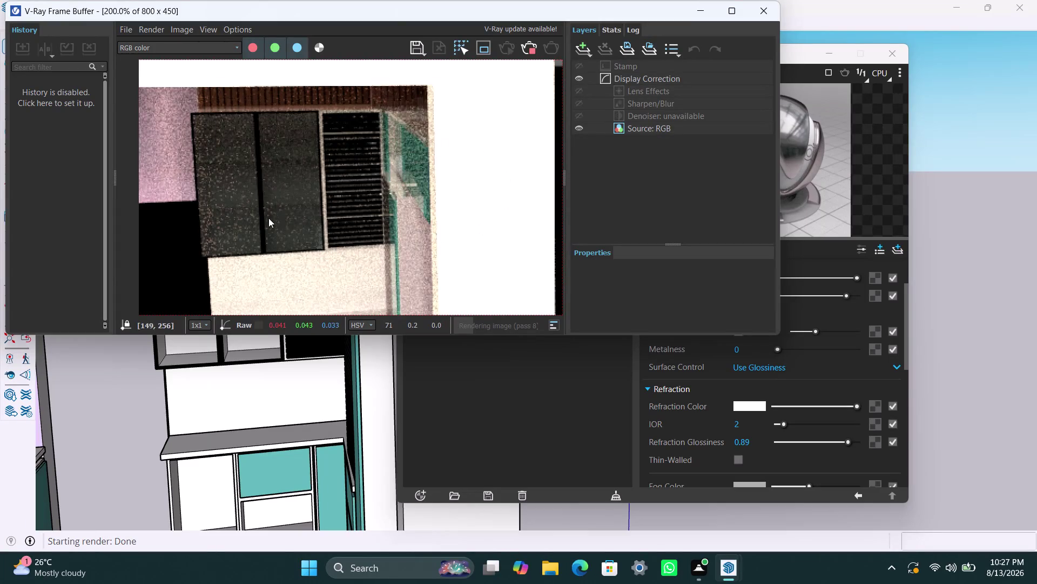
Stop the still-refining V-Ray render and close the Frame Buffer.
scroll(down, 3)
scroll(down, 3)
scroll(up, 3)
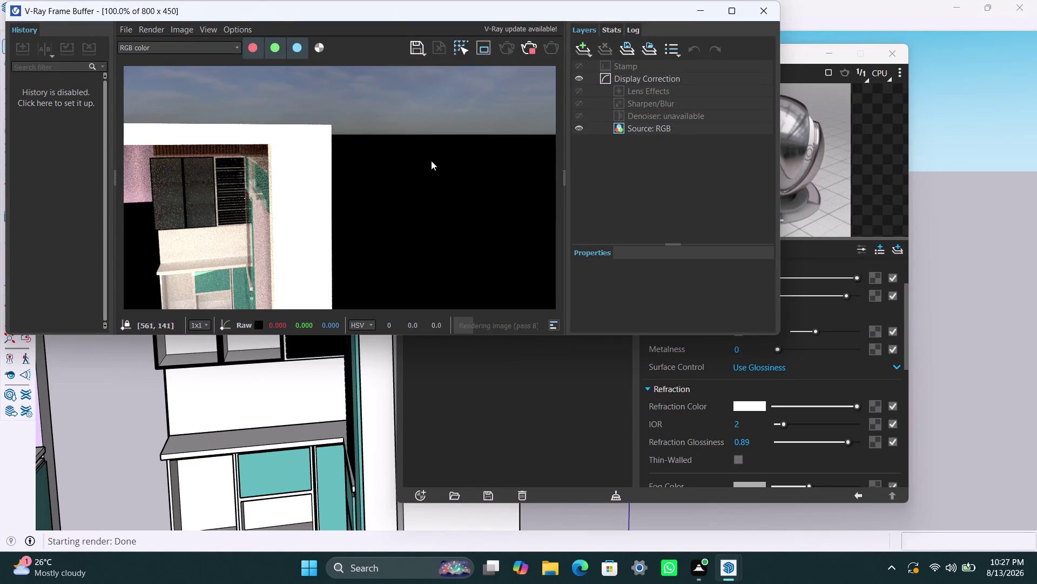
click(534, 49)
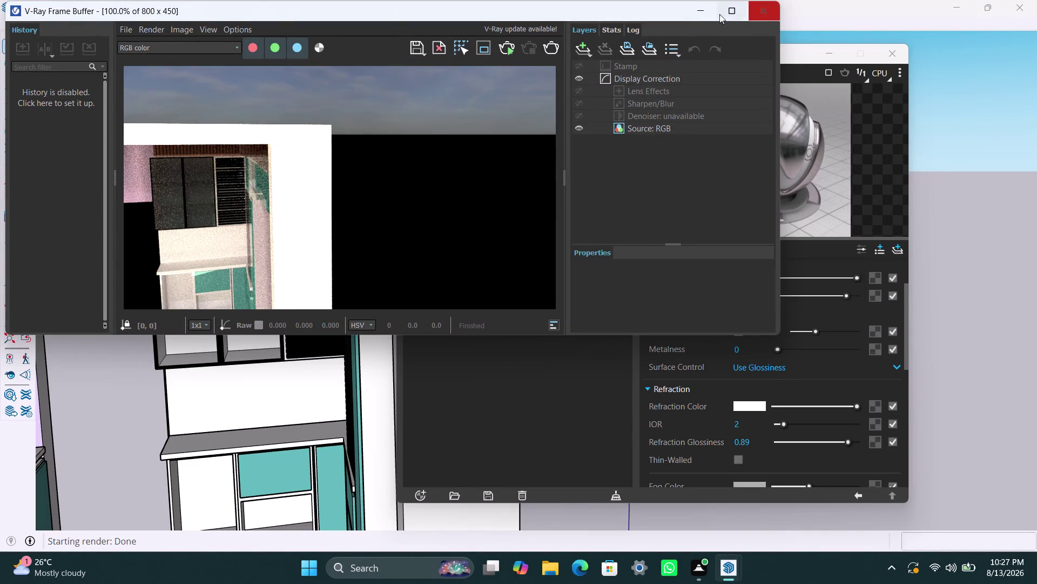
click(708, 8)
Orbit toward the window wall and select the wall panel beneath the window.
scroll(down, 3)
scroll(down, 3)
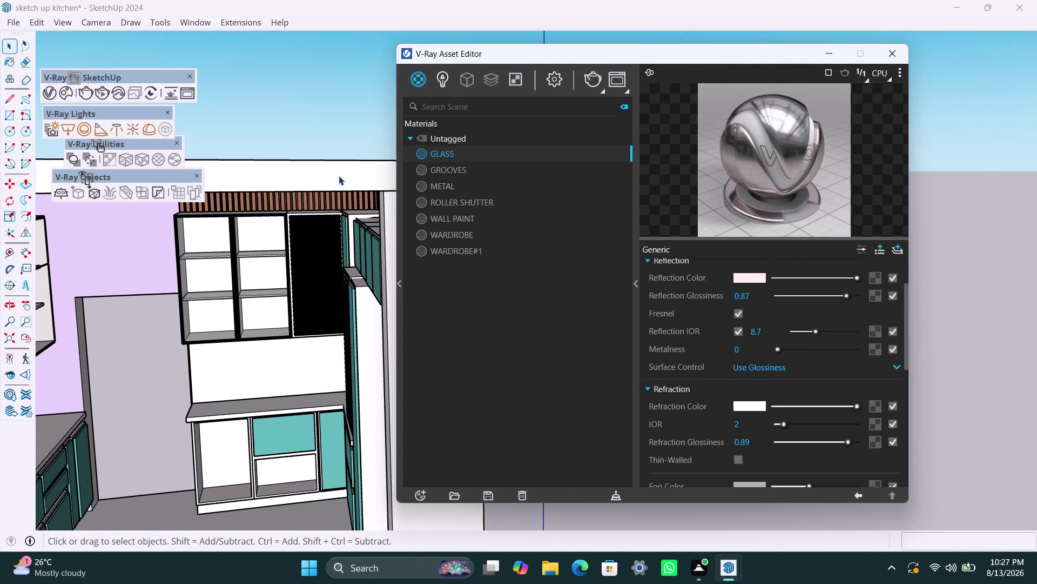
middle_drag(340, 177, 270, 141)
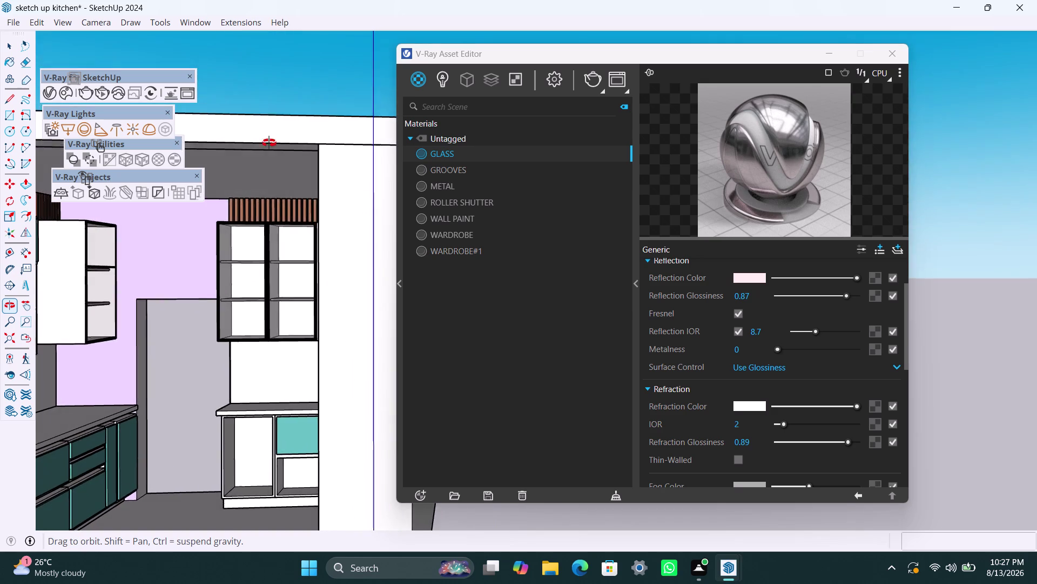
middle_drag(270, 140, 267, 146)
scroll(up, 3)
middle_drag(271, 375, 347, 376)
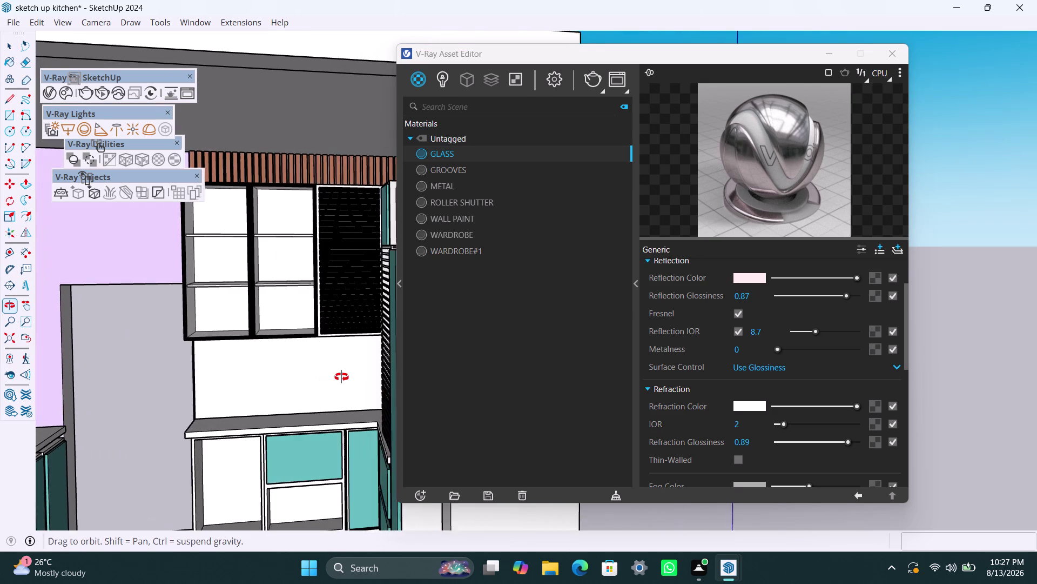
middle_drag(347, 376, 350, 377)
scroll(up, 3)
click(216, 364)
click(216, 364)
triple_click(216, 364)
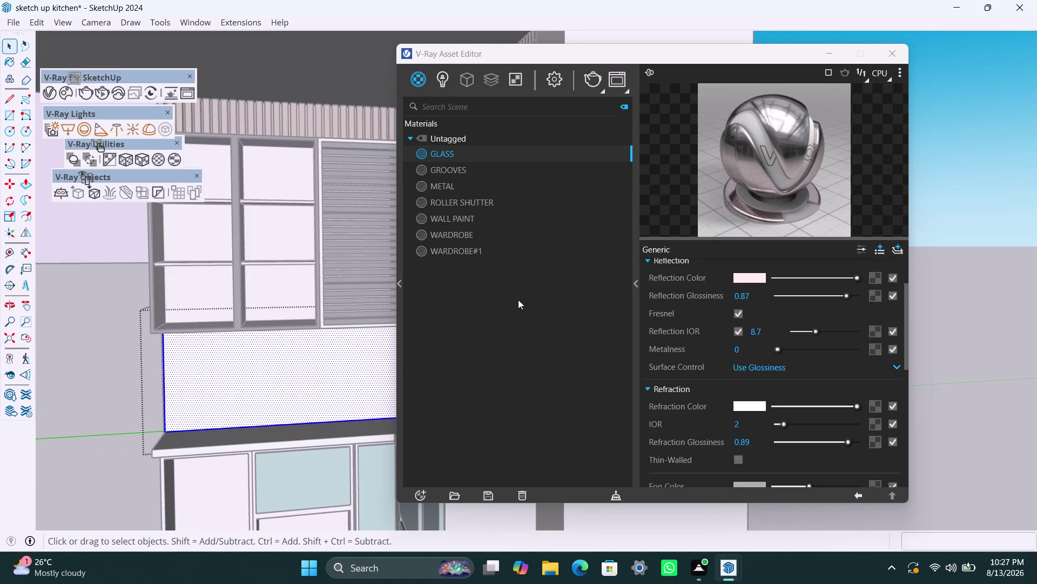
right_click(446, 249)
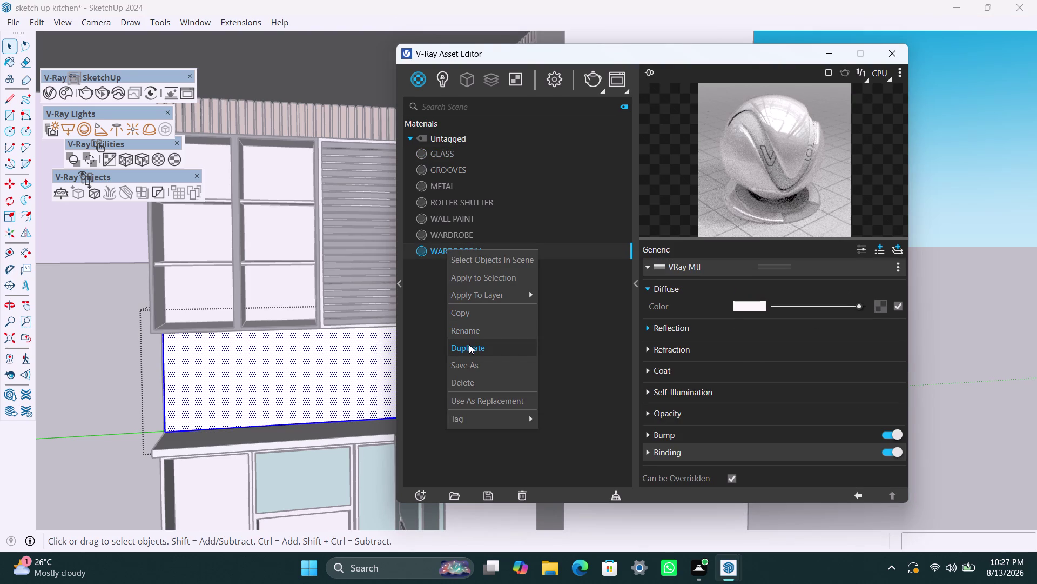
Duplicate WARDROBE#1 and rename the copy BLACK PAINT.
click(470, 344)
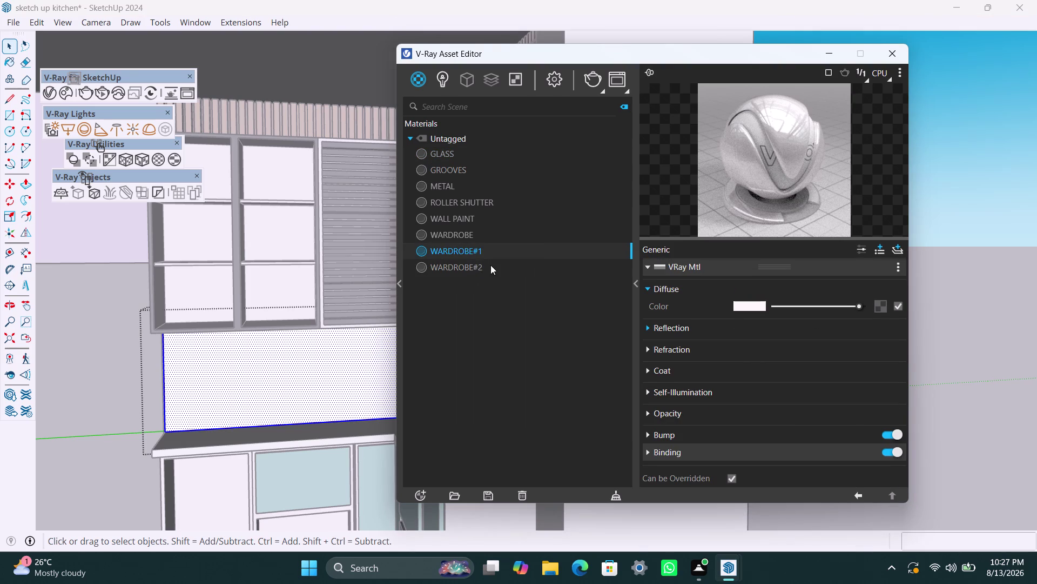
double_click(490, 264)
drag(490, 265, 459, 262)
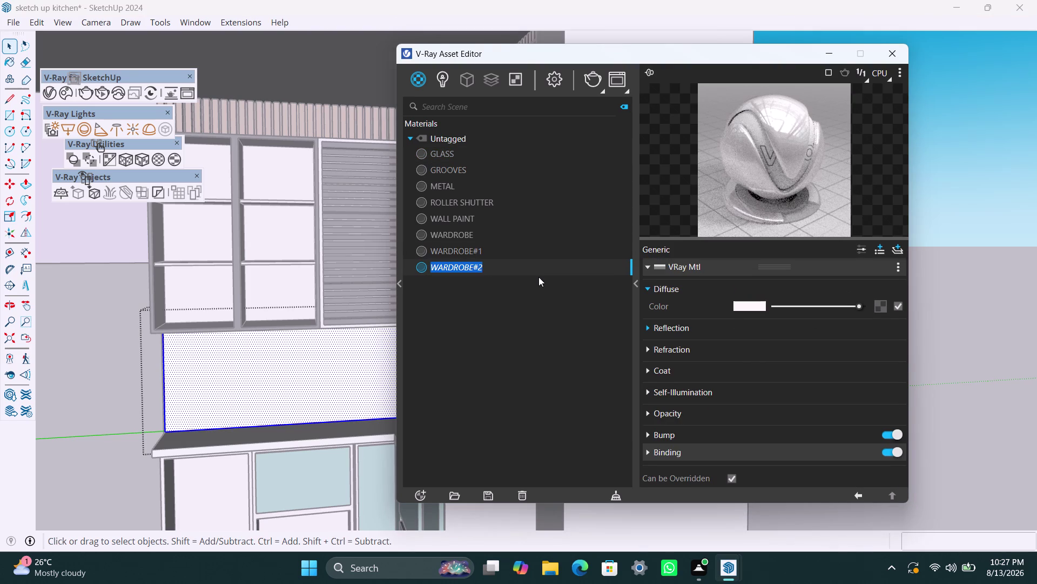
text(BL)
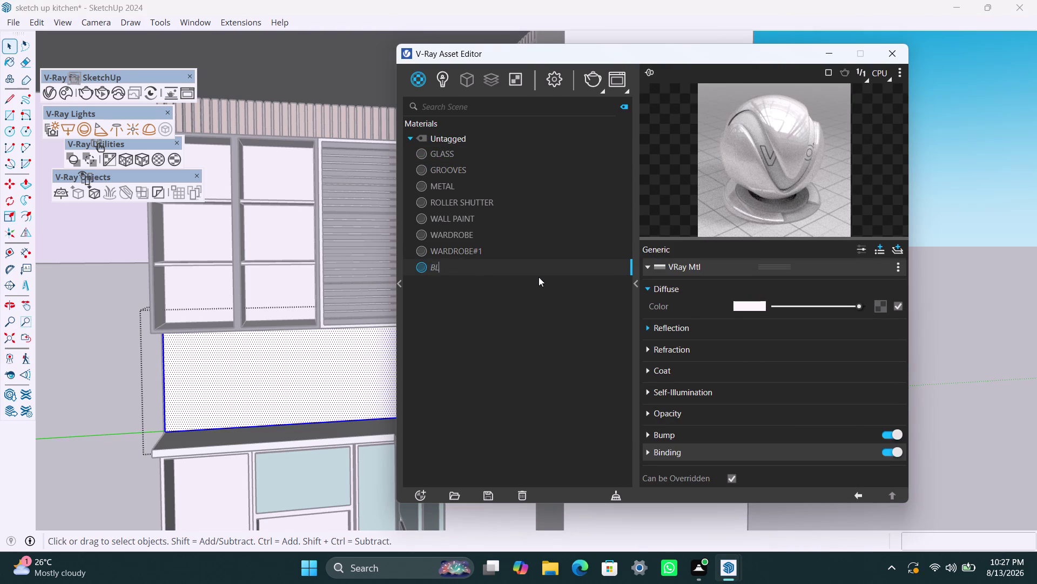
text(ACK)
key(space)
text(PAINT)
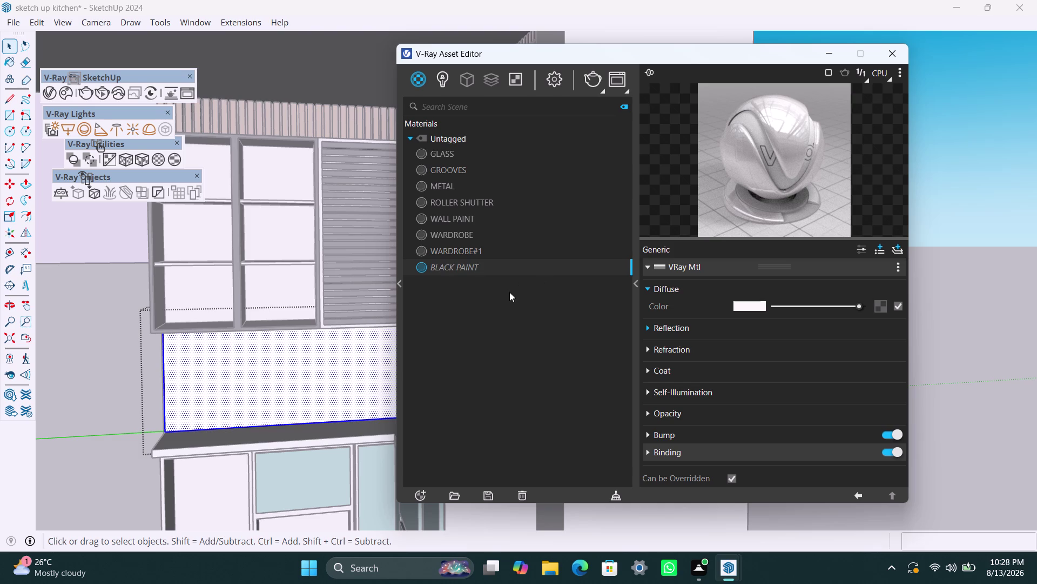
click(509, 291)
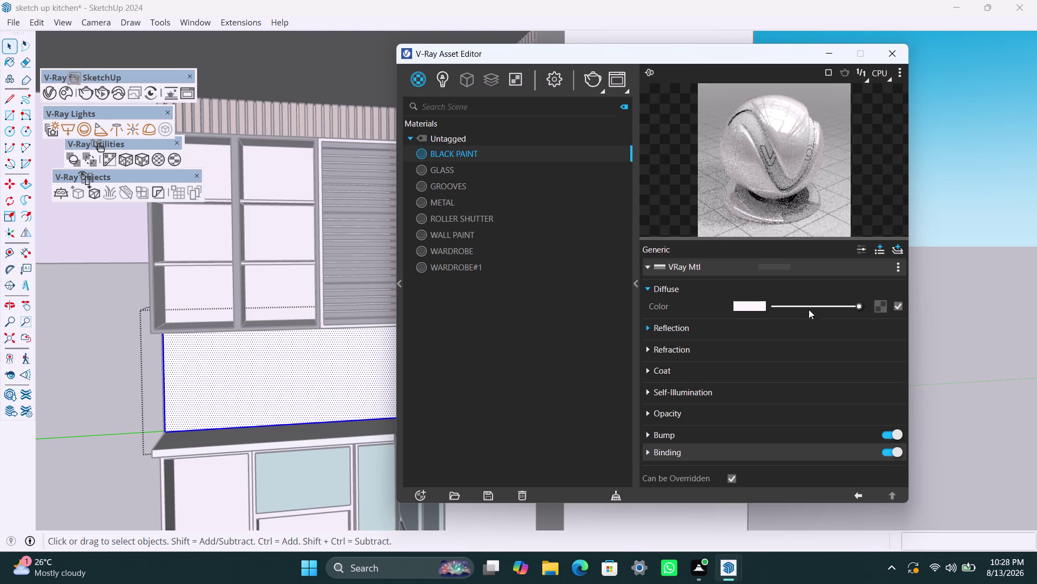
Set BLACK PAINT's base colour to pure black.
click(756, 304)
click(480, 376)
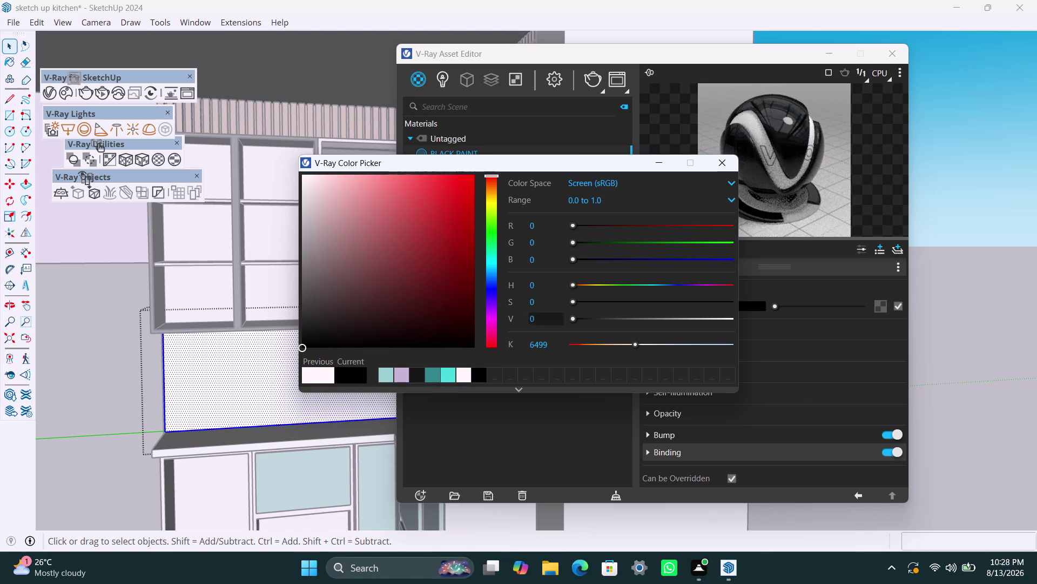
click(667, 161)
click(669, 324)
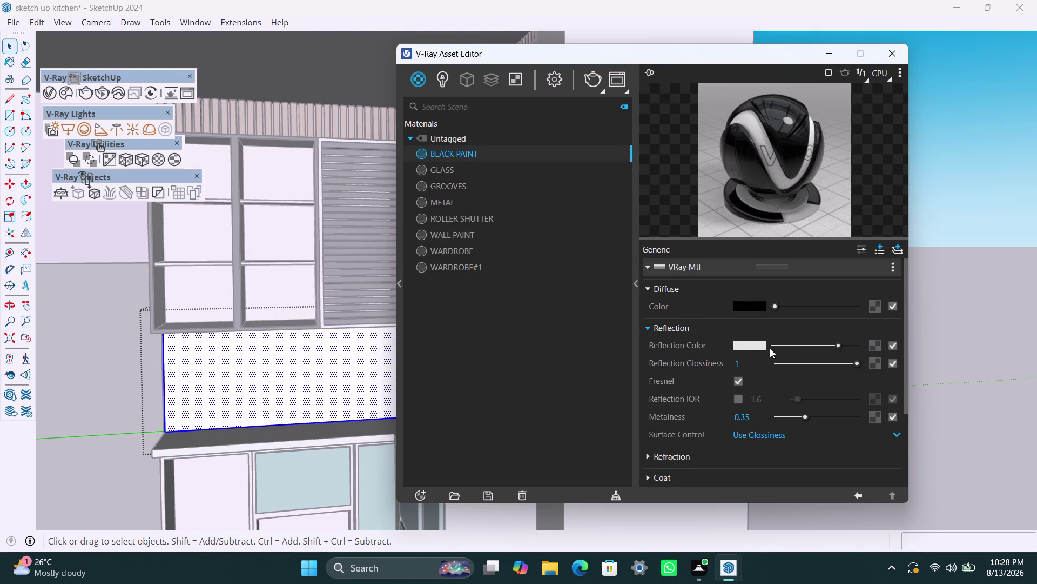
Make the reflection colour fully white and bring metalness to 0.
drag(839, 346, 877, 346)
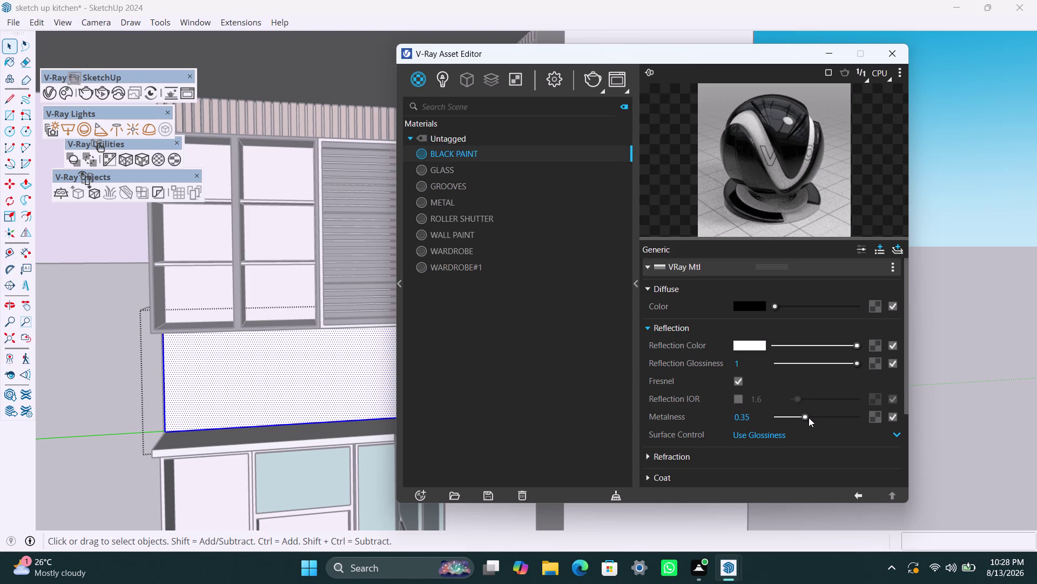
drag(806, 417, 802, 414)
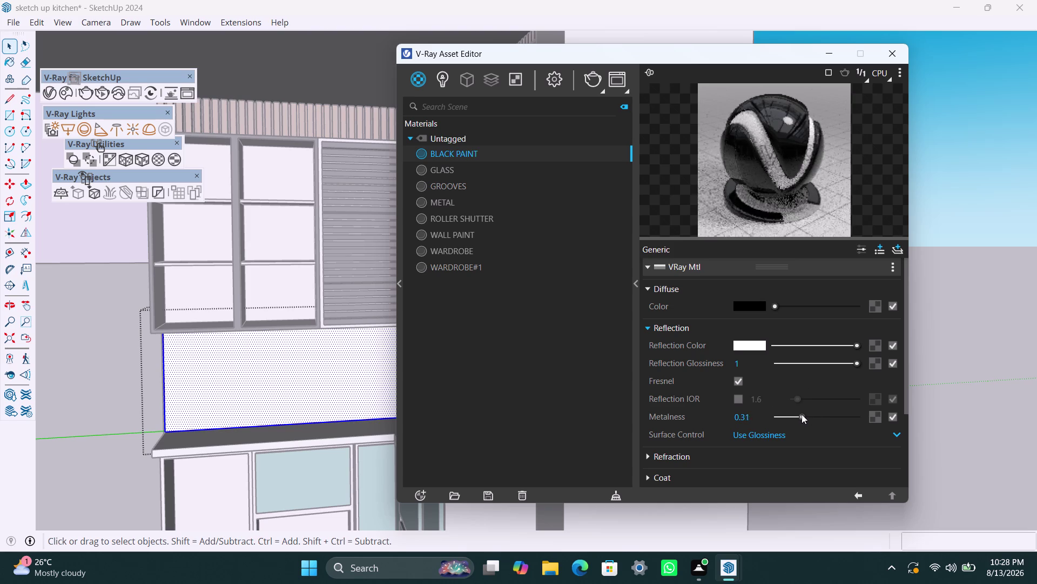
drag(802, 414, 800, 415)
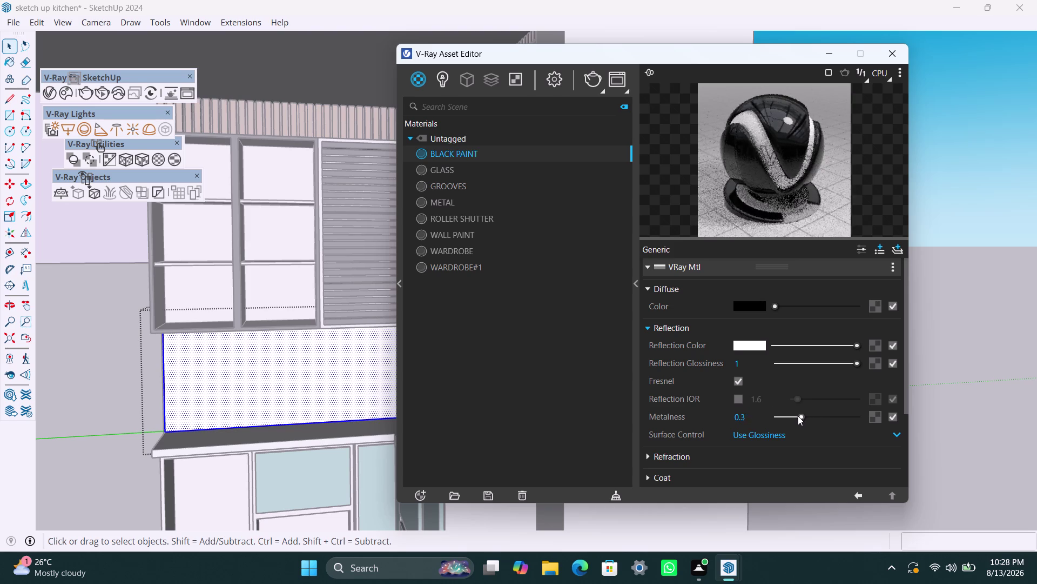
drag(801, 415, 777, 422)
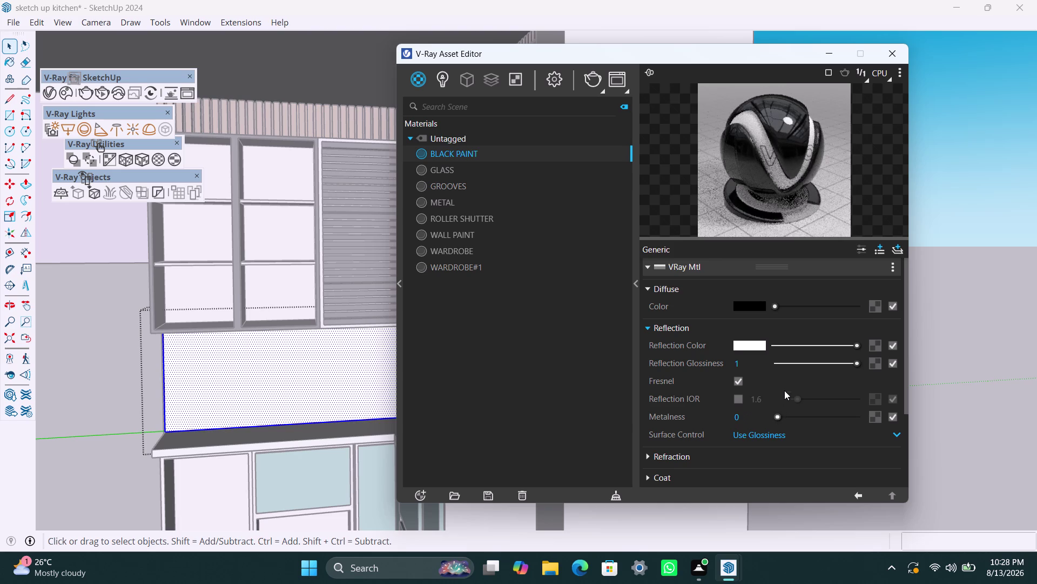
scroll(down, 3)
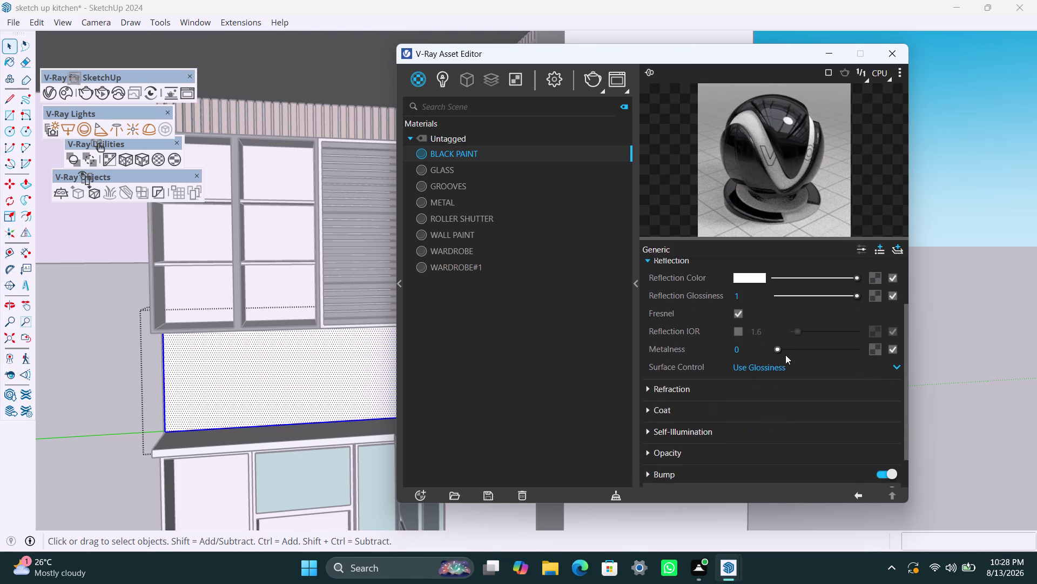
drag(777, 351, 789, 351)
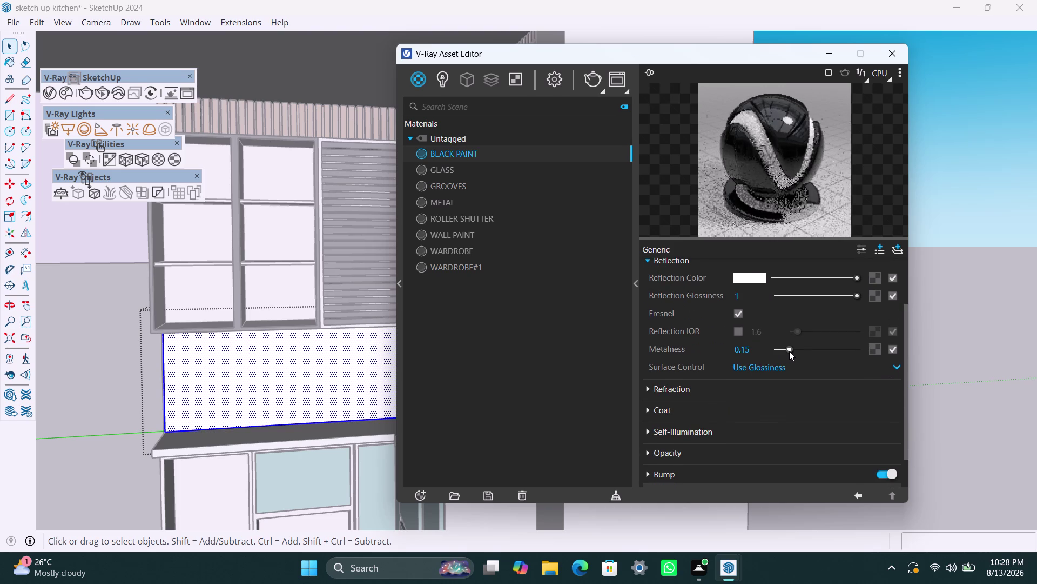
drag(790, 350, 782, 351)
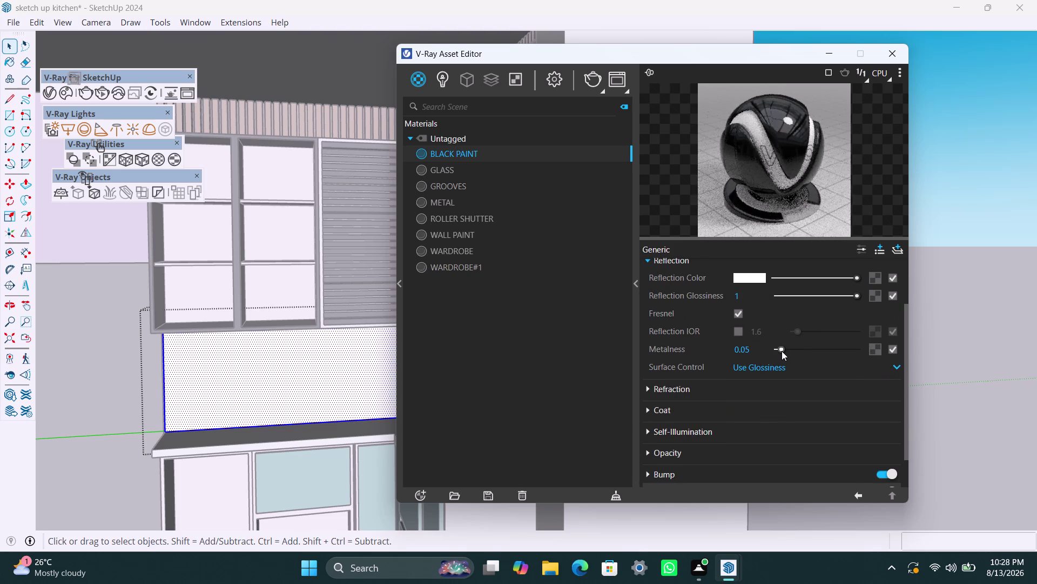
drag(781, 351, 769, 354)
Set the refraction colour to medium grey.
click(655, 387)
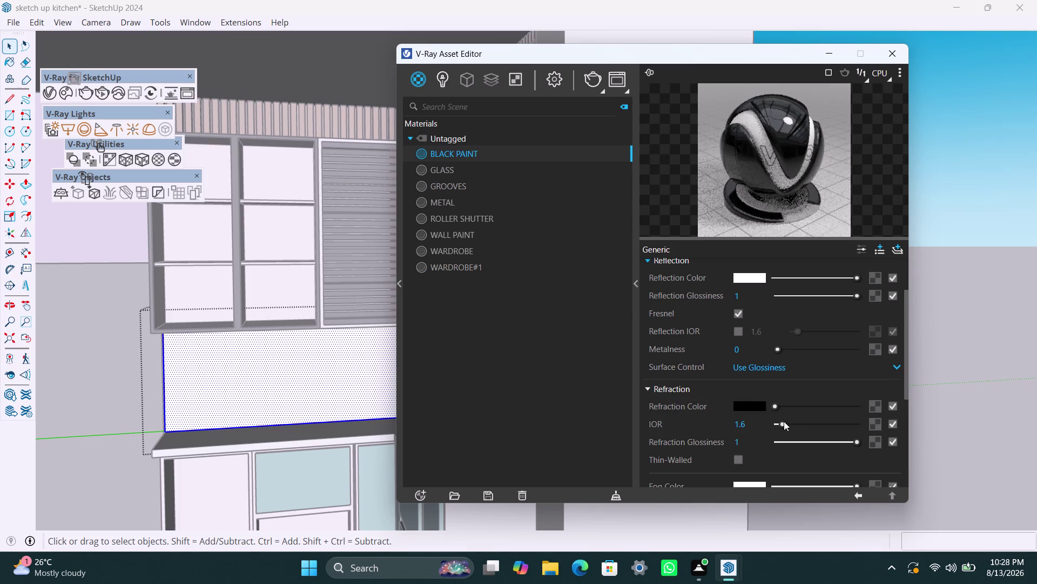
scroll(down, 3)
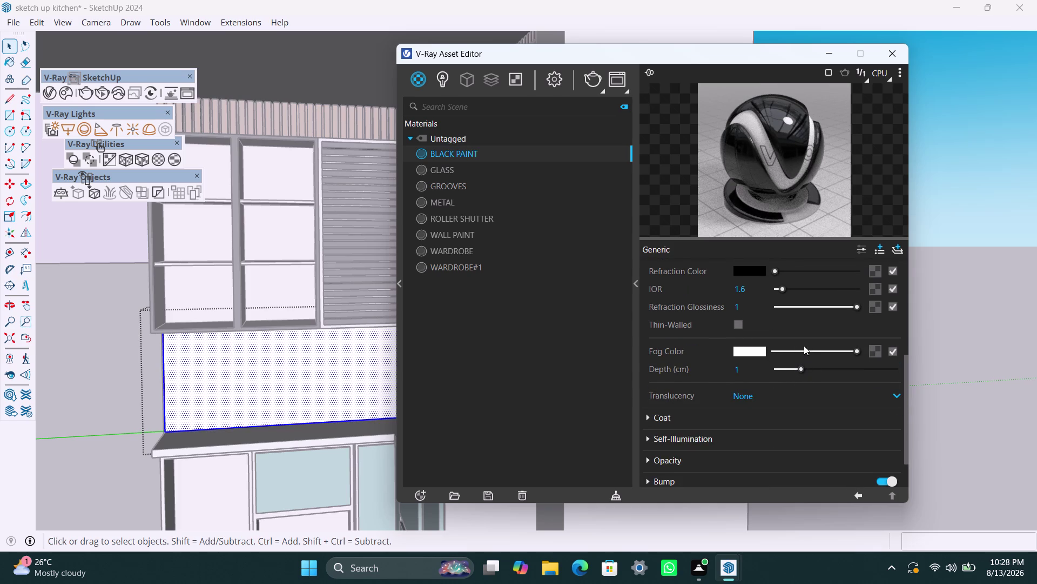
scroll(up, 3)
drag(779, 340, 783, 340)
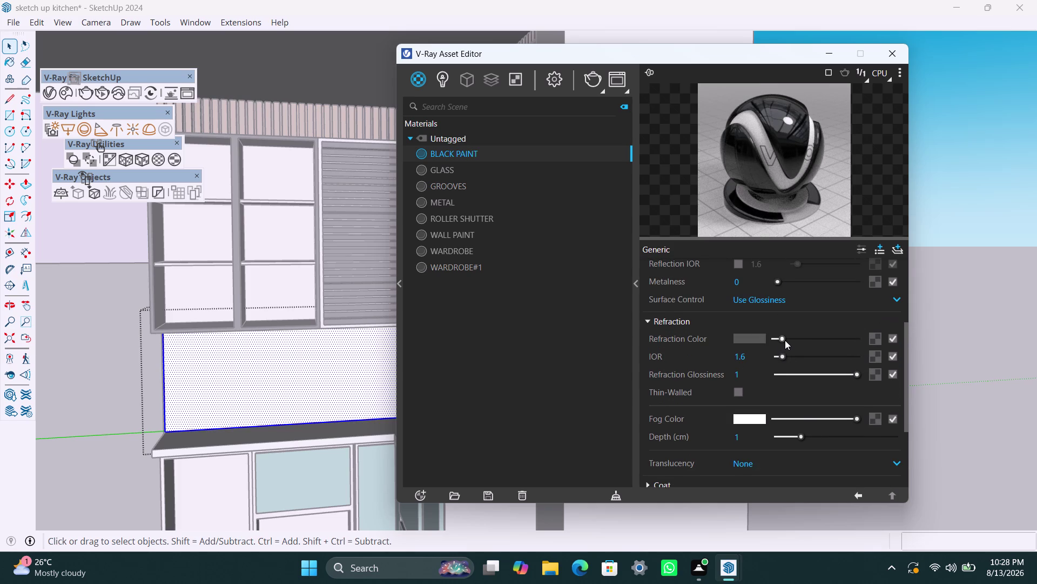
drag(784, 340, 787, 339)
drag(789, 335, 793, 335)
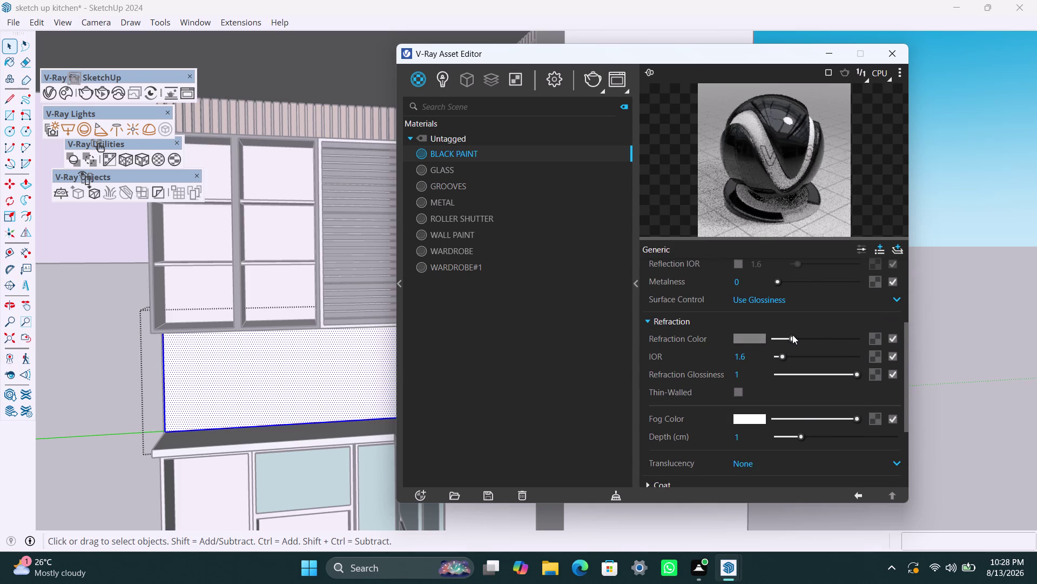
drag(793, 334, 804, 337)
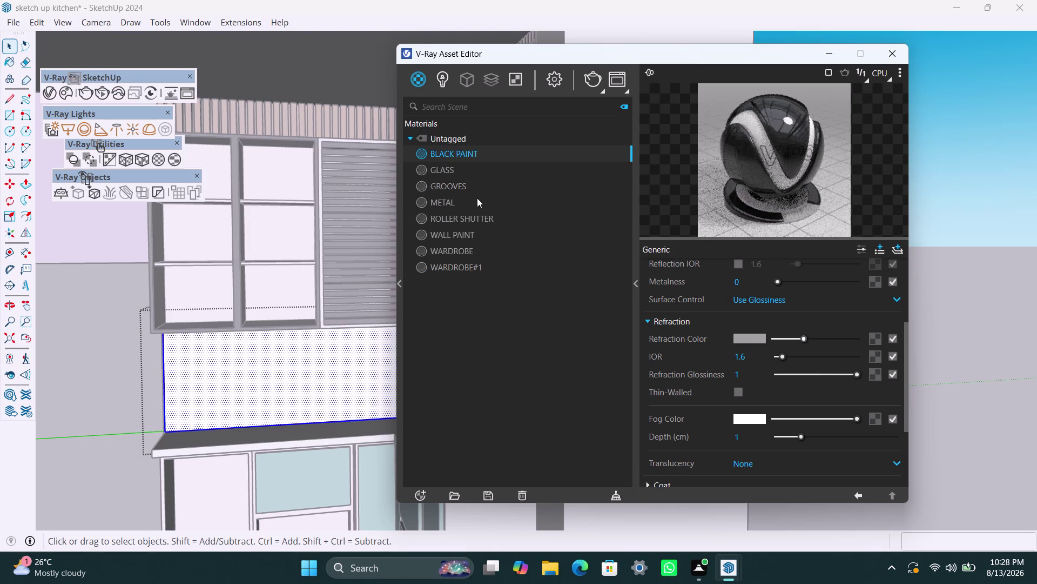
right_click(482, 152)
click(520, 181)
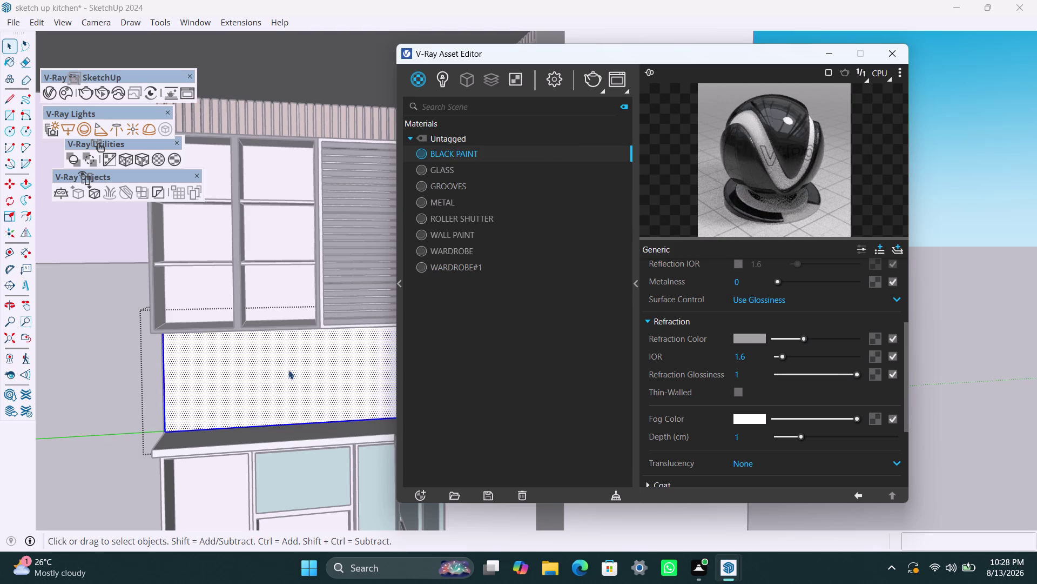
scroll(down, 3)
scroll(down, 3)
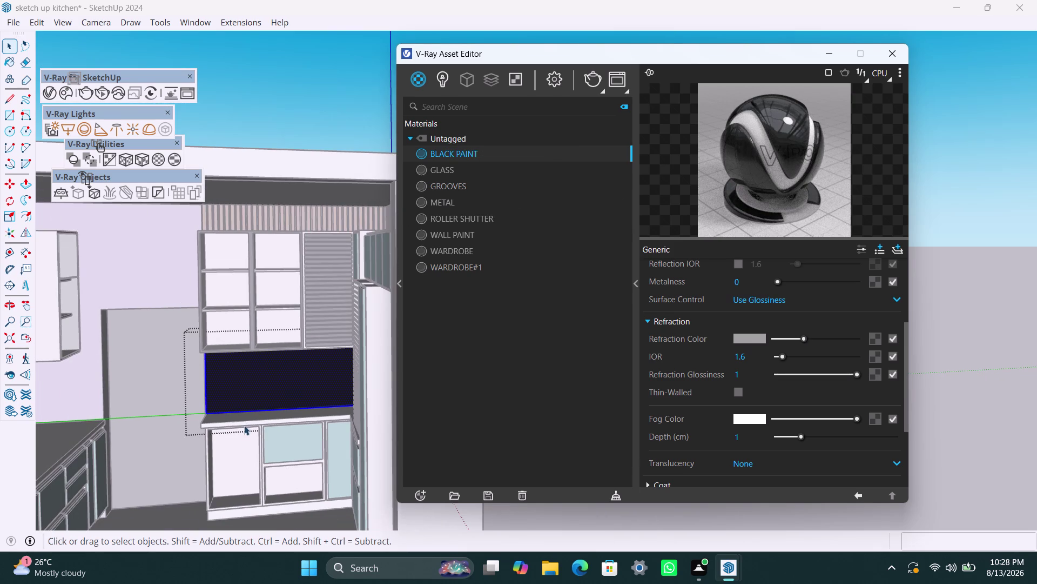
middle_drag(251, 452, 483, 471)
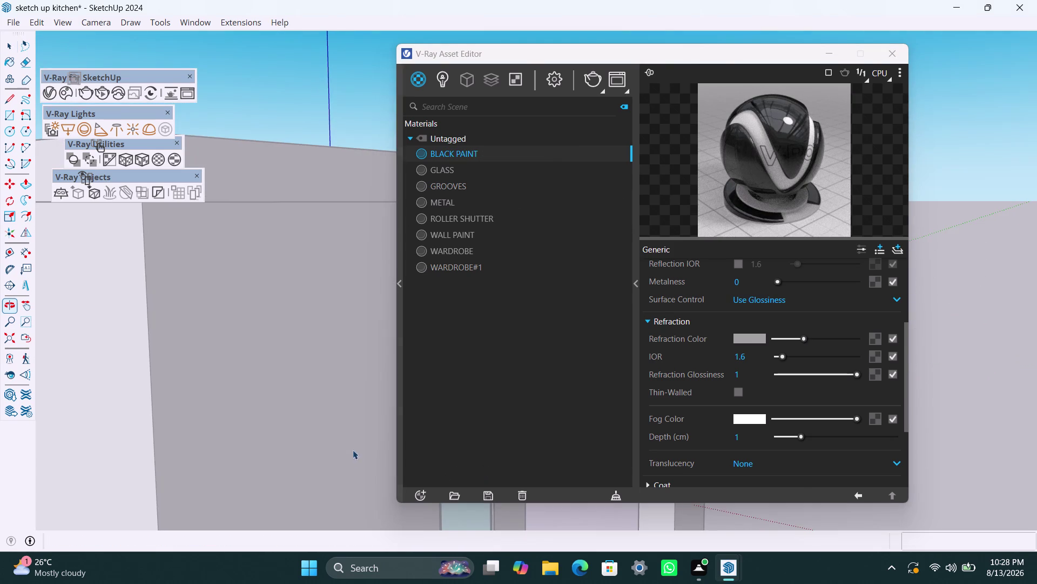
middle_drag(372, 447, 244, 478)
scroll(down, 3)
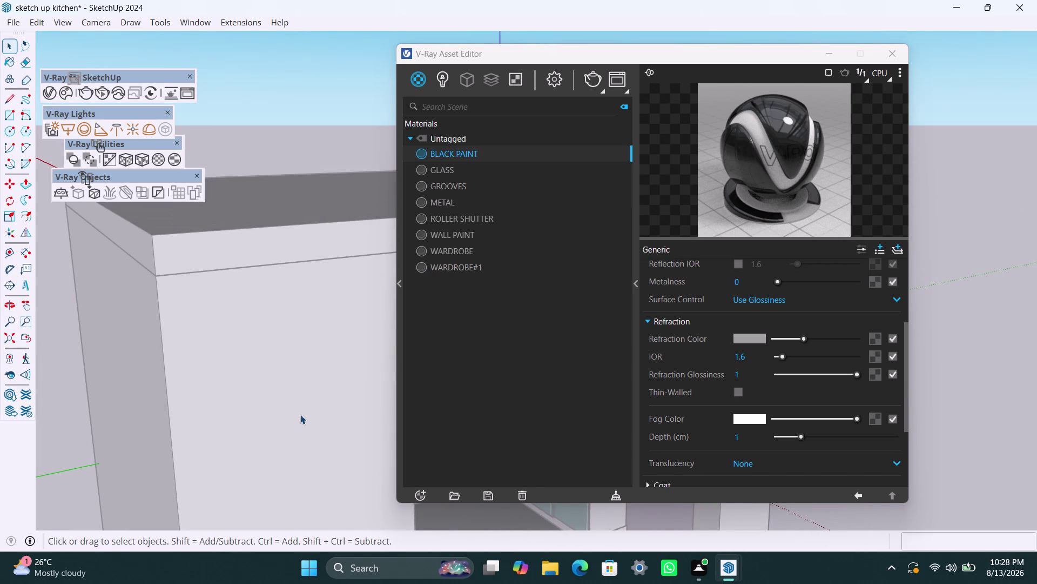
middle_drag(301, 409, 101, 478)
scroll(up, 3)
middle_drag(266, 427, 133, 458)
scroll(up, 3)
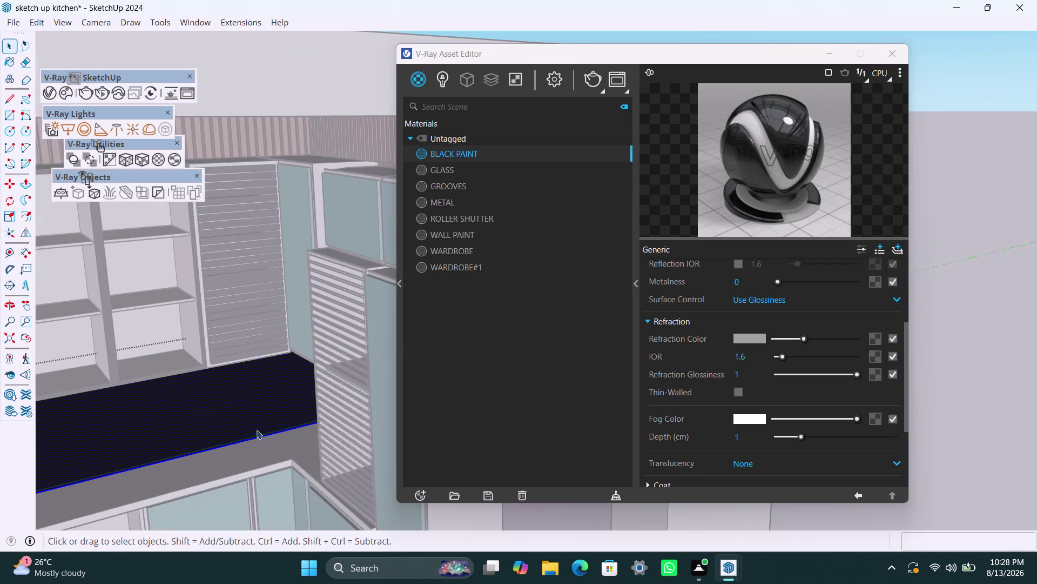
middle_drag(264, 430, 396, 428)
middle_drag(337, 421, 298, 427)
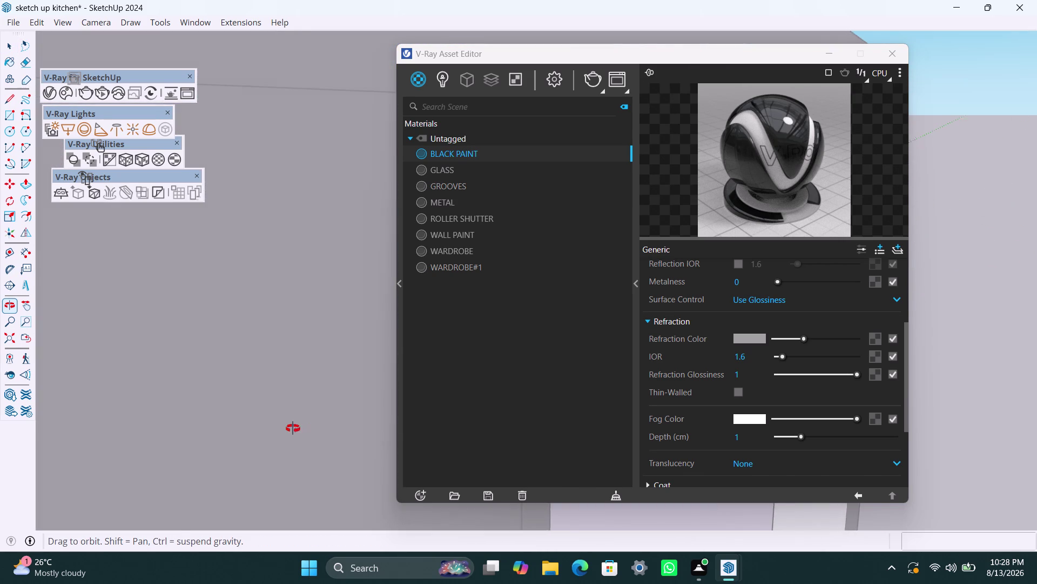
middle_drag(298, 427, 146, 464)
scroll(down, 3)
scroll(down, 3)
middle_drag(291, 409, 288, 409)
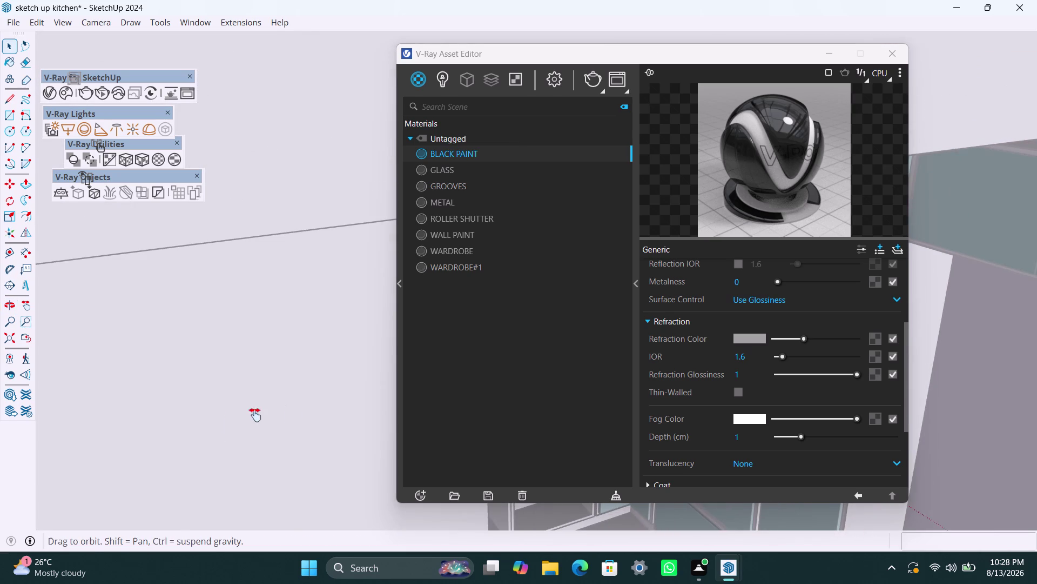
middle_drag(288, 409, 0, 512)
scroll(up, 3)
middle_drag(324, 443, 91, 391)
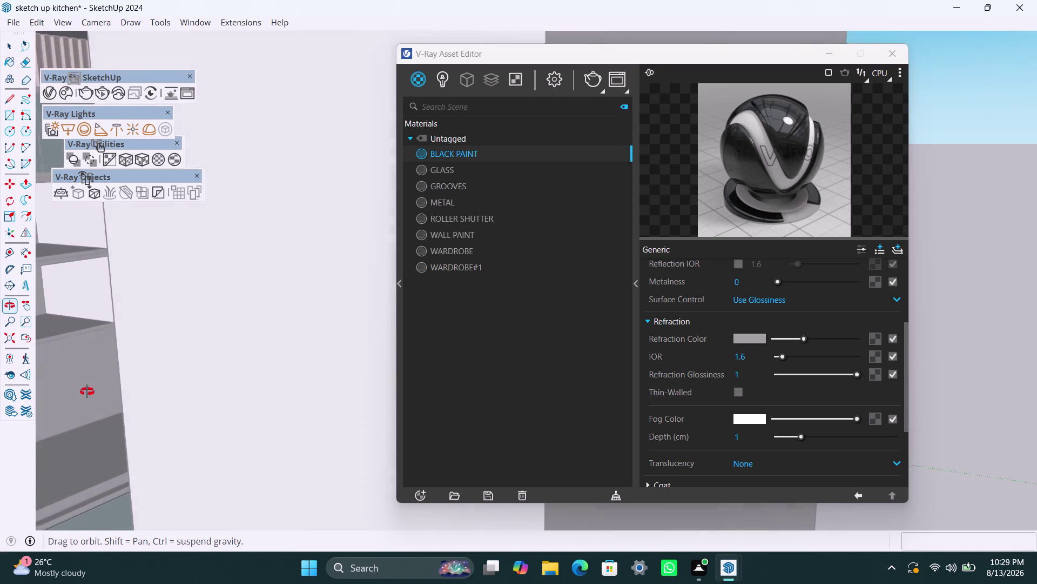
middle_drag(90, 391, 111, 391)
scroll(up, 3)
click(110, 347)
double_click(110, 348)
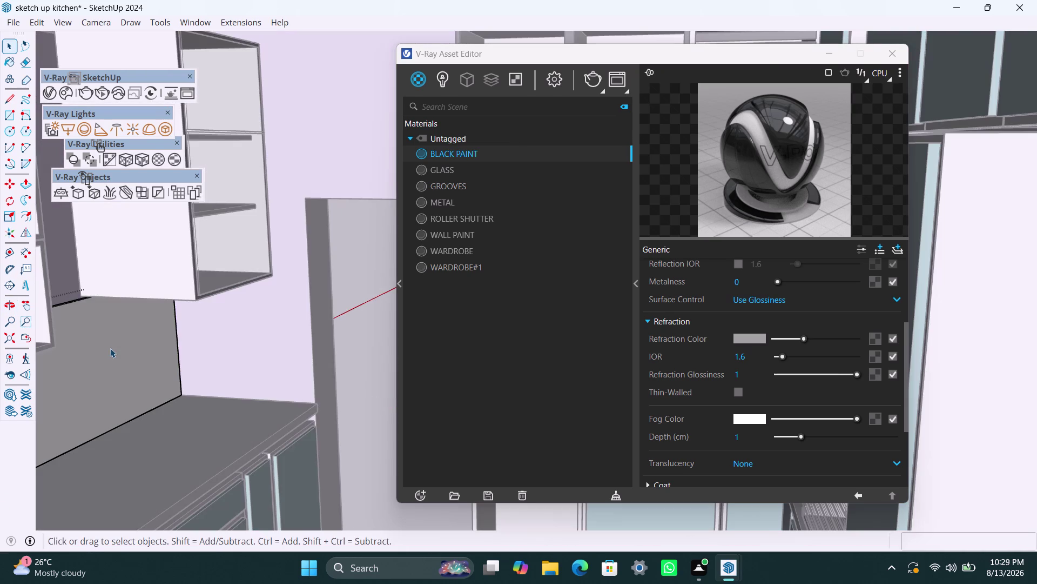
double_click(110, 348)
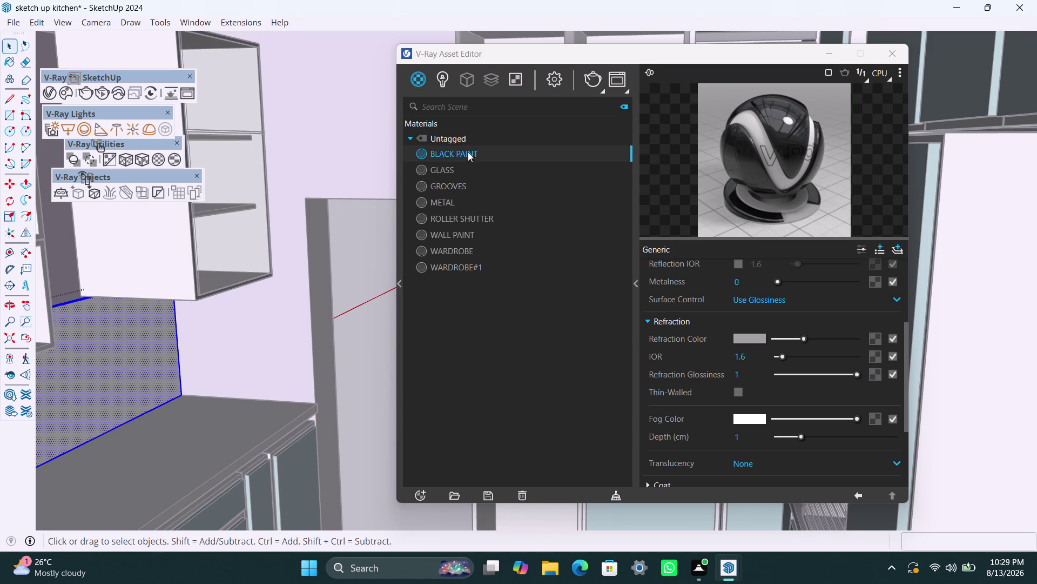
right_click(468, 152)
click(496, 185)
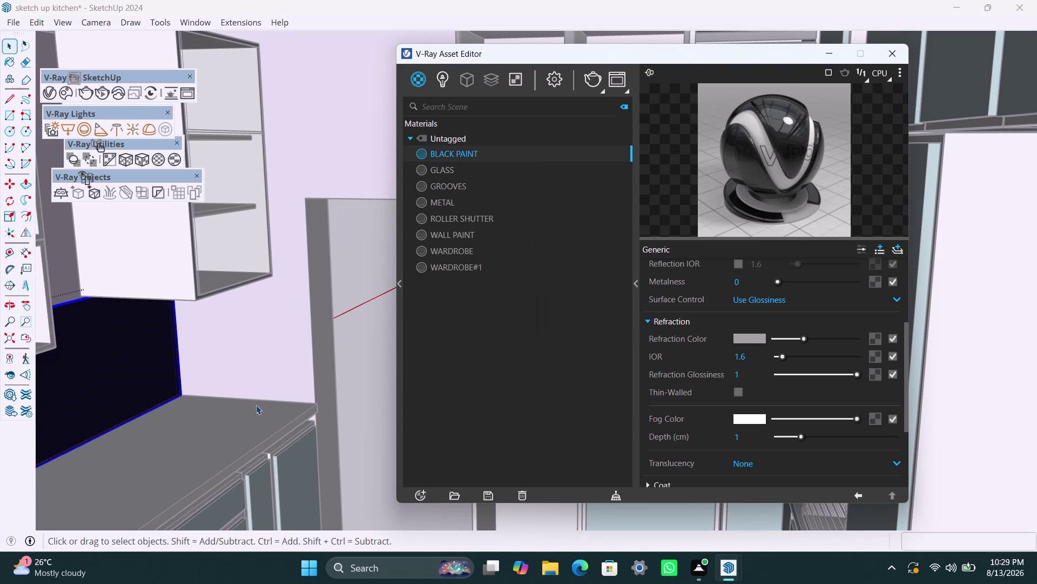
scroll(down, 3)
scroll(down, 3)
middle_drag(243, 407, 113, 408)
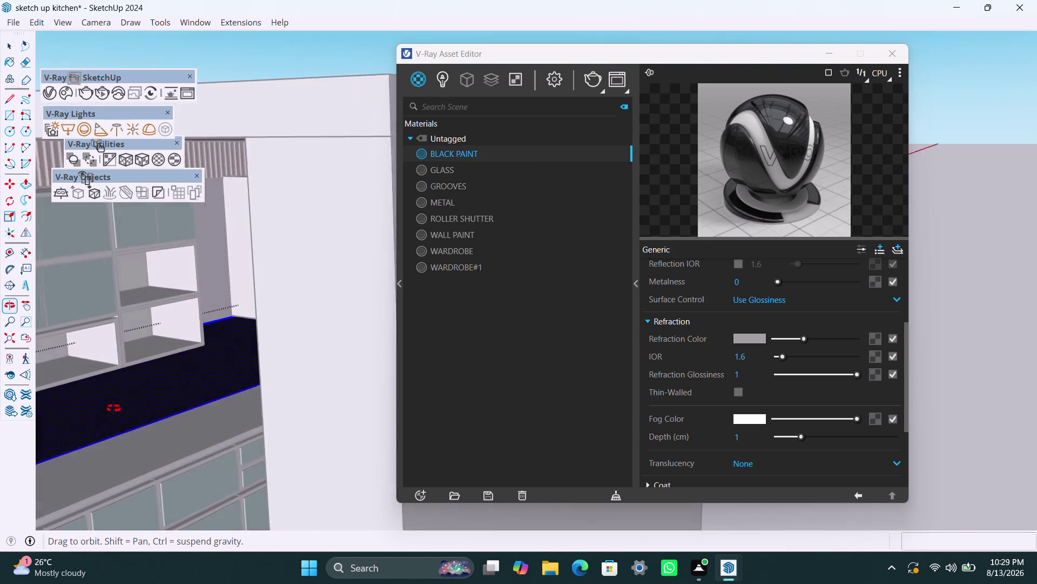
middle_drag(113, 408, 229, 417)
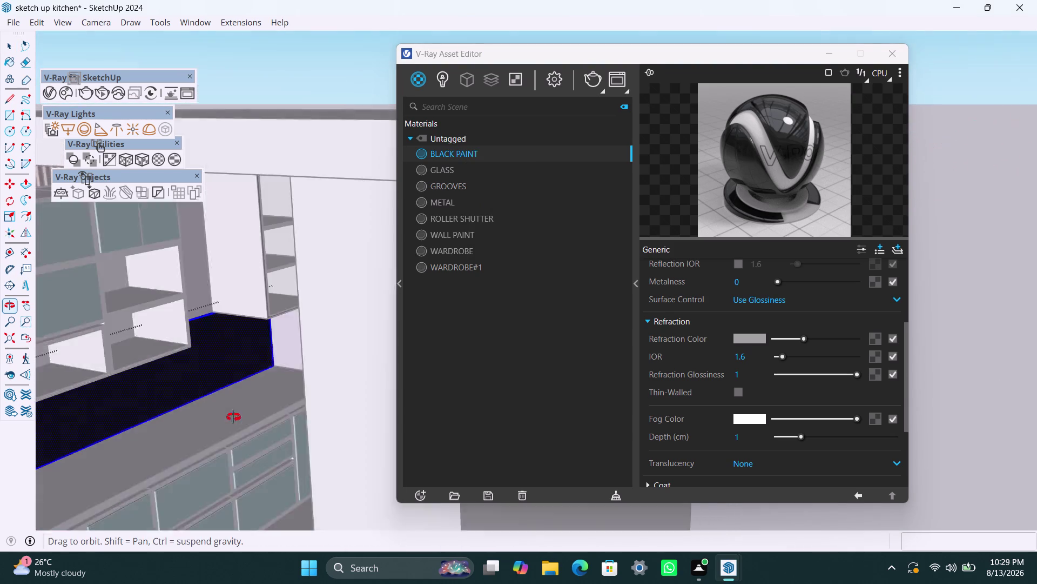
middle_drag(229, 417, 262, 417)
scroll(down, 3)
middle_drag(227, 404, 345, 420)
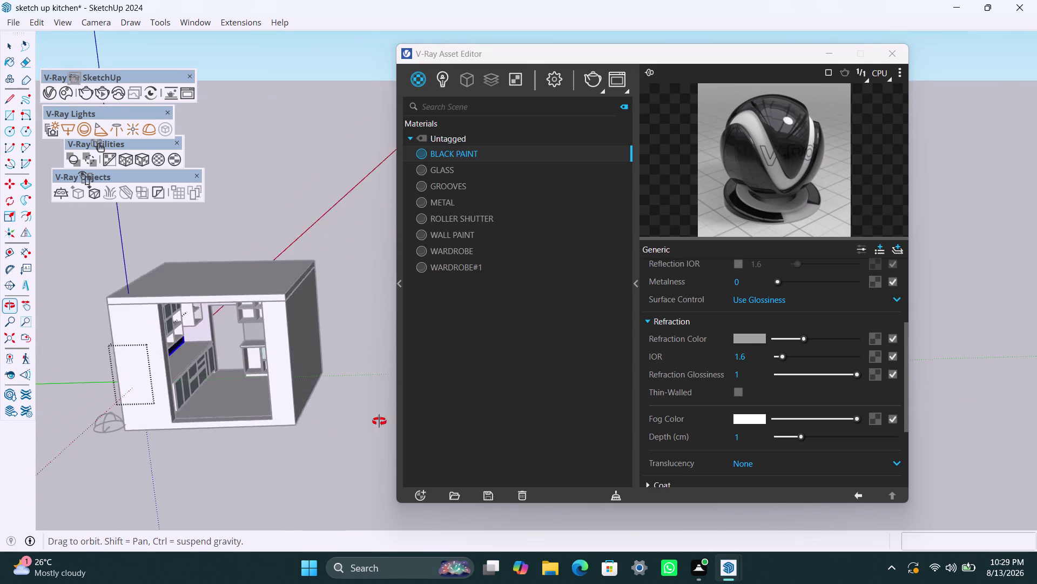
middle_drag(346, 421, 503, 394)
scroll(up, 3)
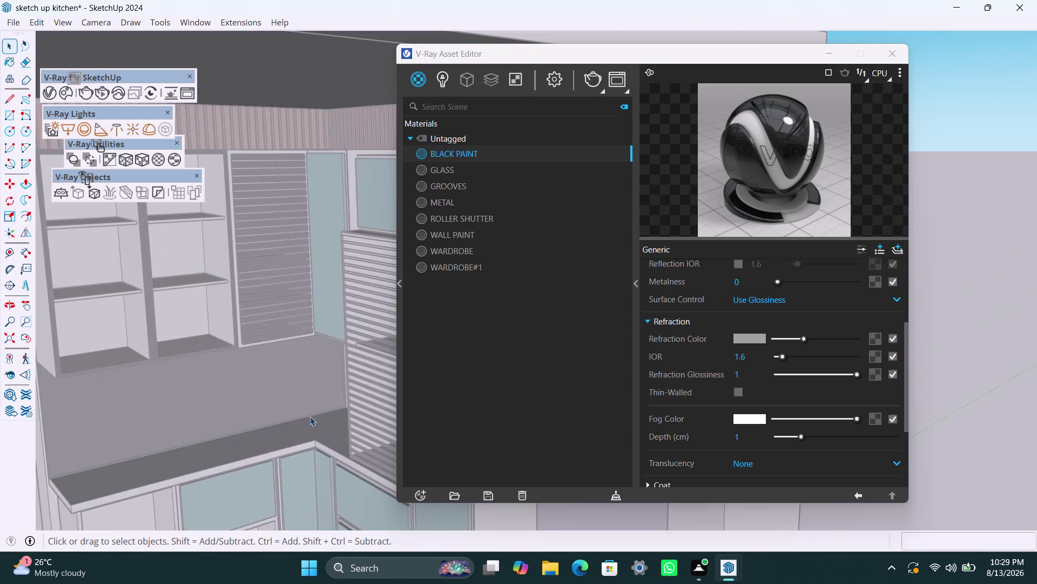
middle_drag(310, 417, 345, 436)
scroll(up, 3)
triple_click(334, 369)
click(334, 369)
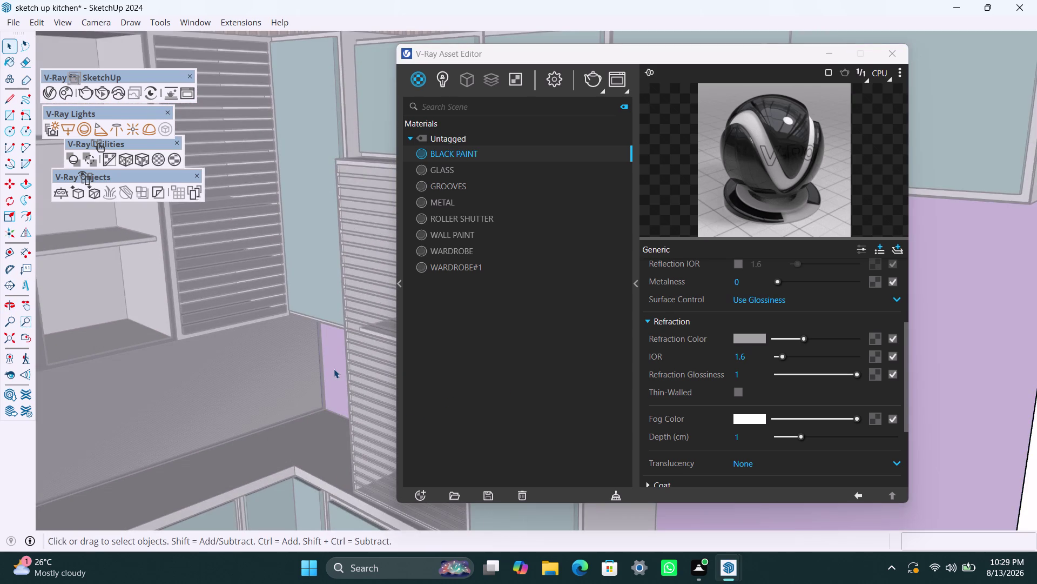
scroll(up, 3)
triple_click(338, 315)
double_click(339, 314)
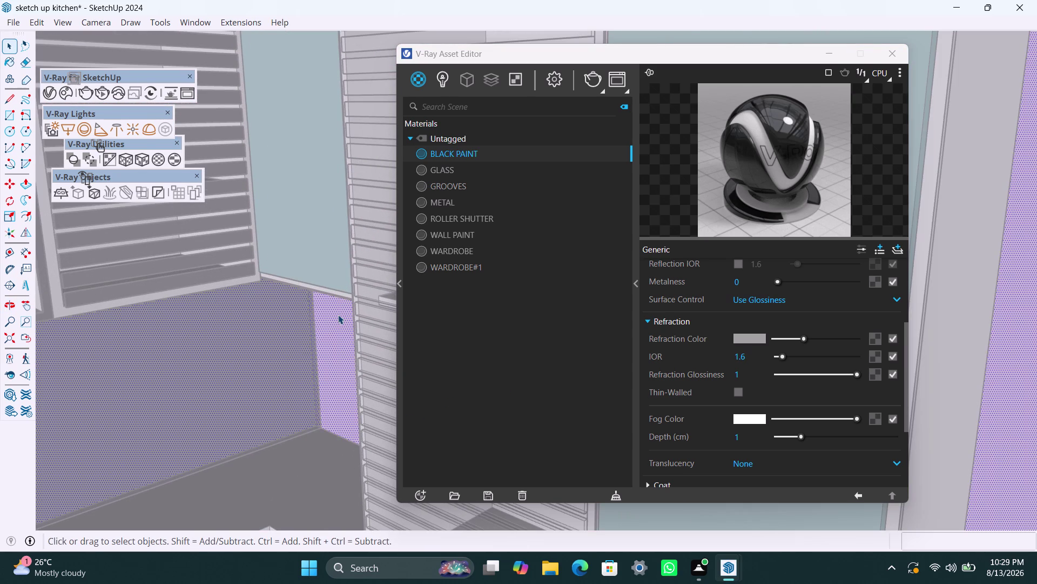
triple_click(339, 315)
triple_click(339, 314)
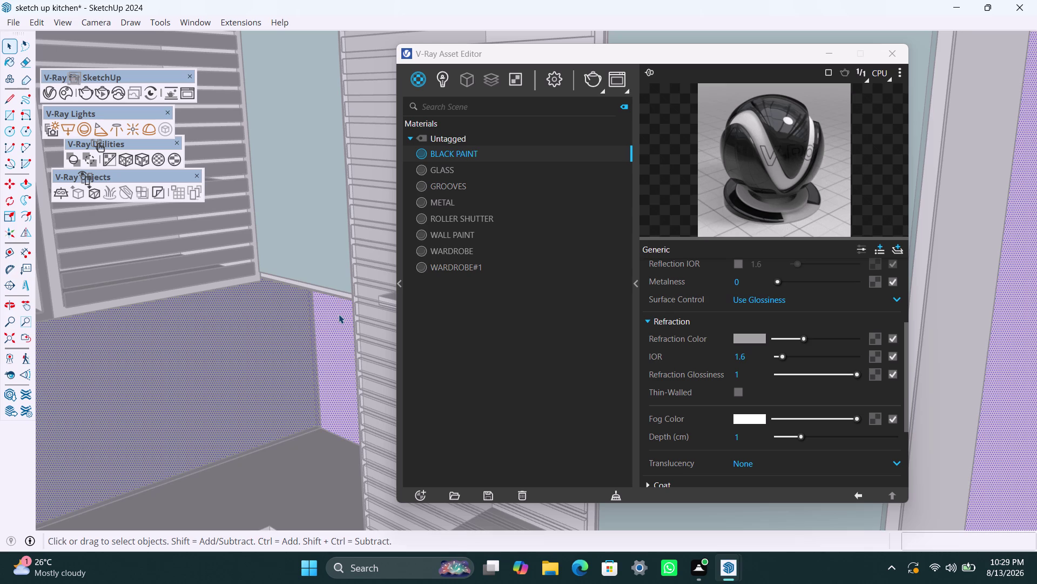
double_click(342, 313)
scroll(down, 3)
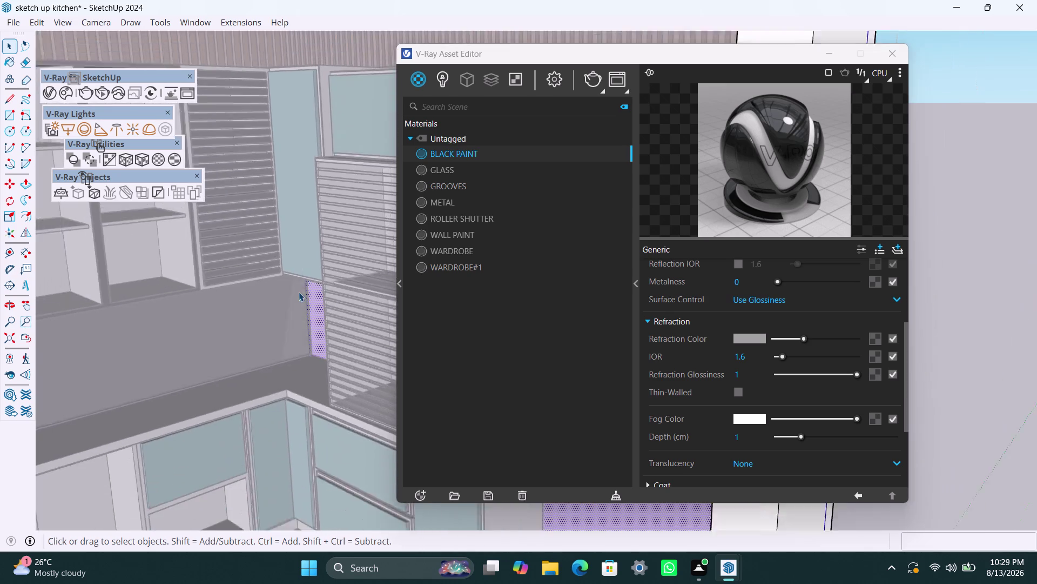
scroll(down, 3)
click(290, 60)
triple_click(295, 82)
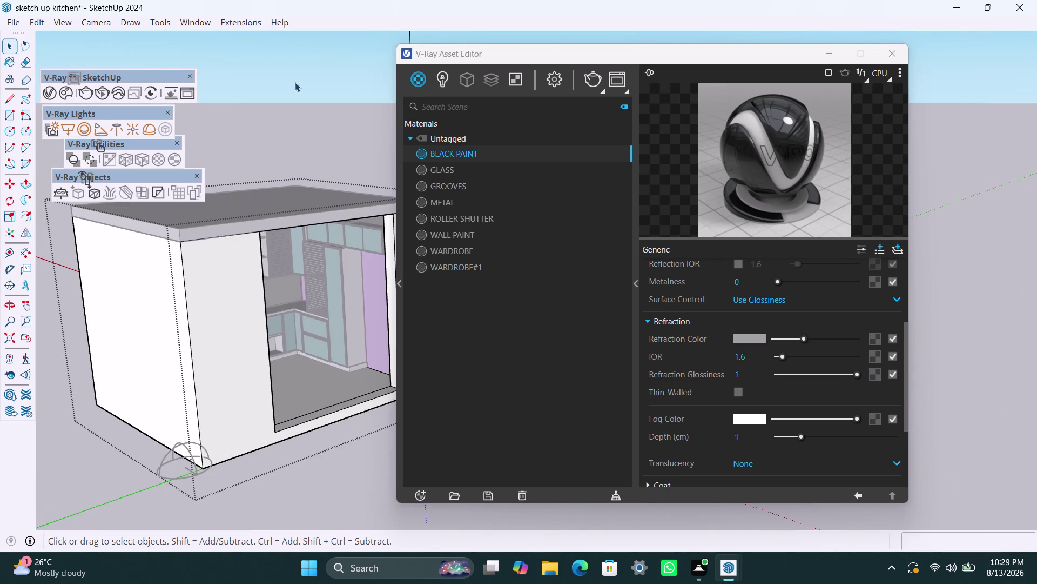
double_click(295, 82)
scroll(up, 3)
middle_drag(296, 283, 313, 286)
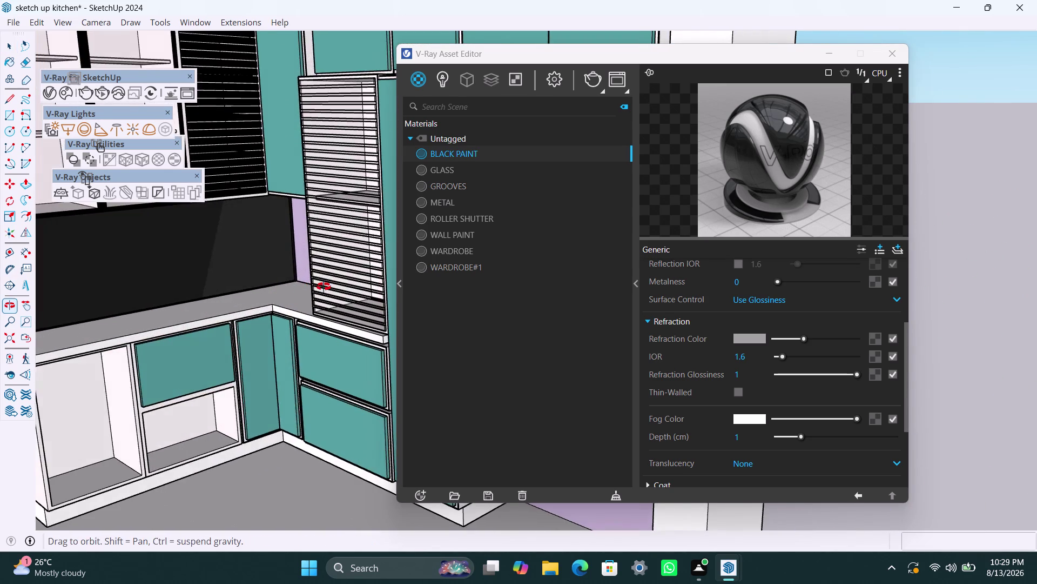
middle_drag(314, 286, 338, 288)
scroll(up, 3)
scroll(up, 3)
middle_drag(284, 230, 306, 182)
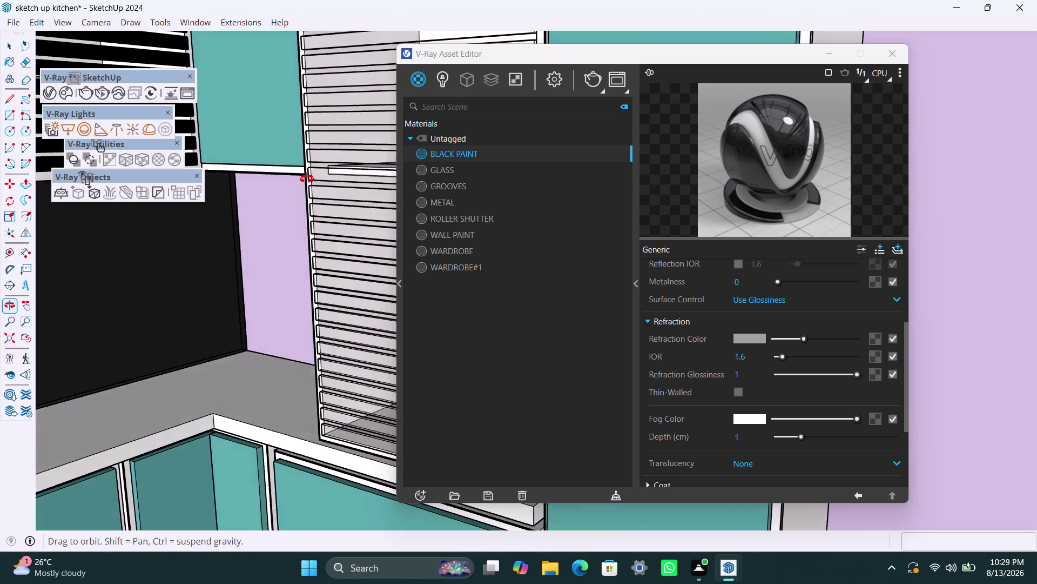
middle_drag(306, 182, 242, 251)
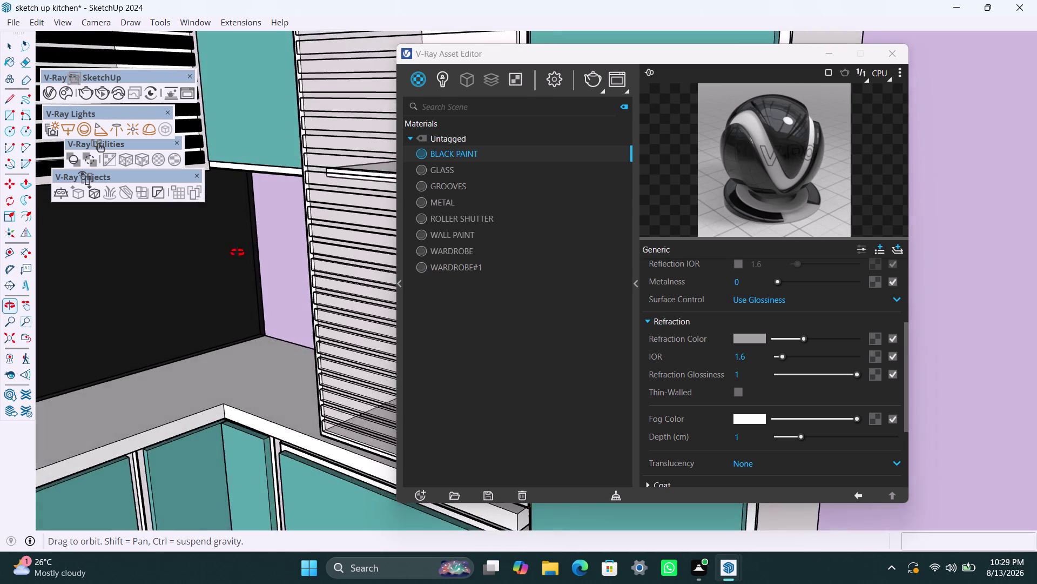
middle_drag(242, 250, 60, 294)
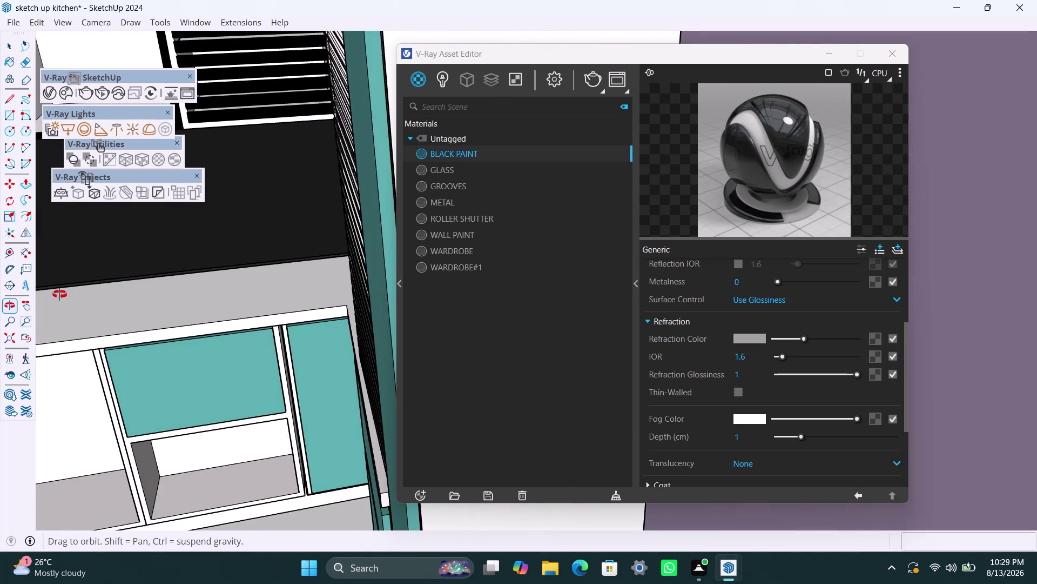
middle_drag(60, 294, 30, 306)
scroll(down, 3)
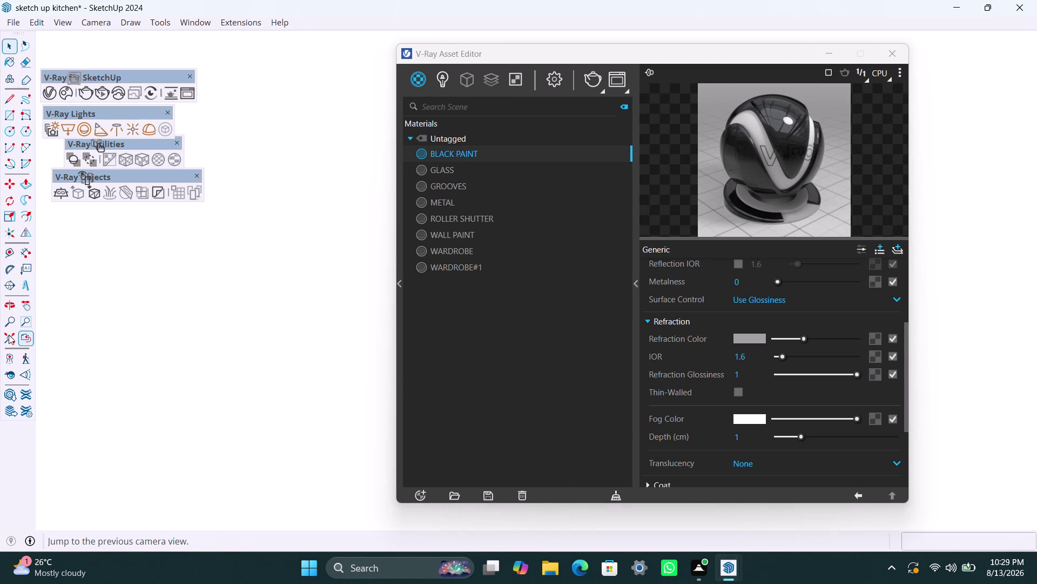
click(9, 335)
scroll(up, 3)
middle_drag(287, 328, 6, 343)
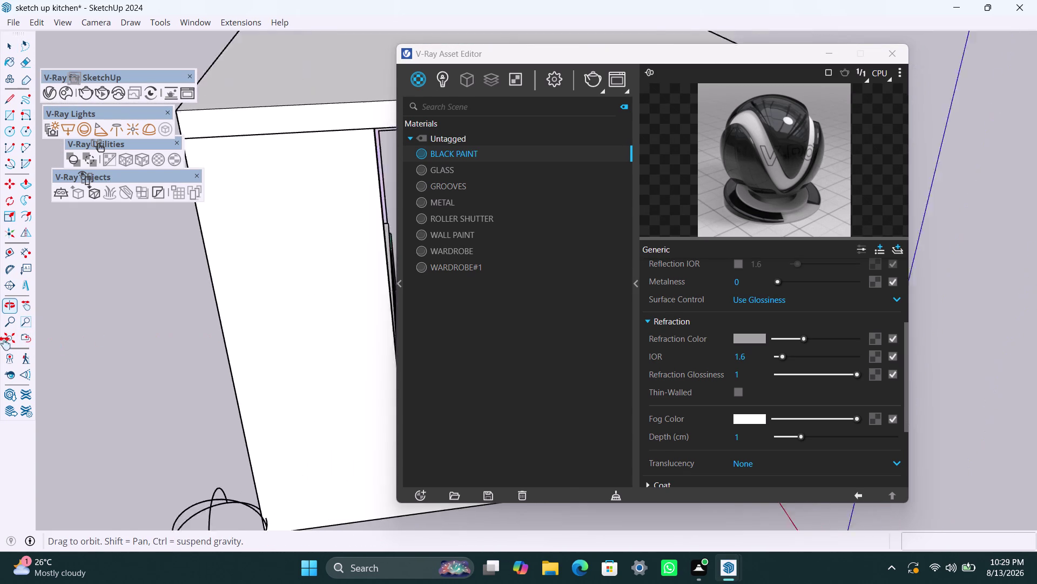
middle_drag(5, 343, 0, 351)
scroll(down, 3)
middle_drag(336, 323, 194, 343)
scroll(up, 3)
middle_drag(352, 350, 192, 387)
click(282, 407)
triple_click(283, 409)
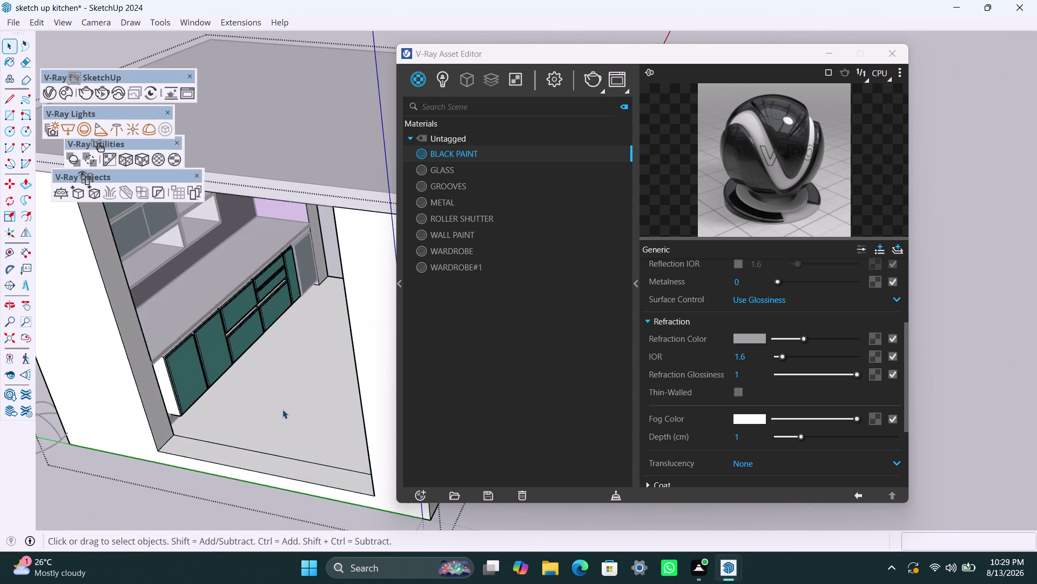
triple_click(283, 409)
click(281, 408)
double_click(283, 408)
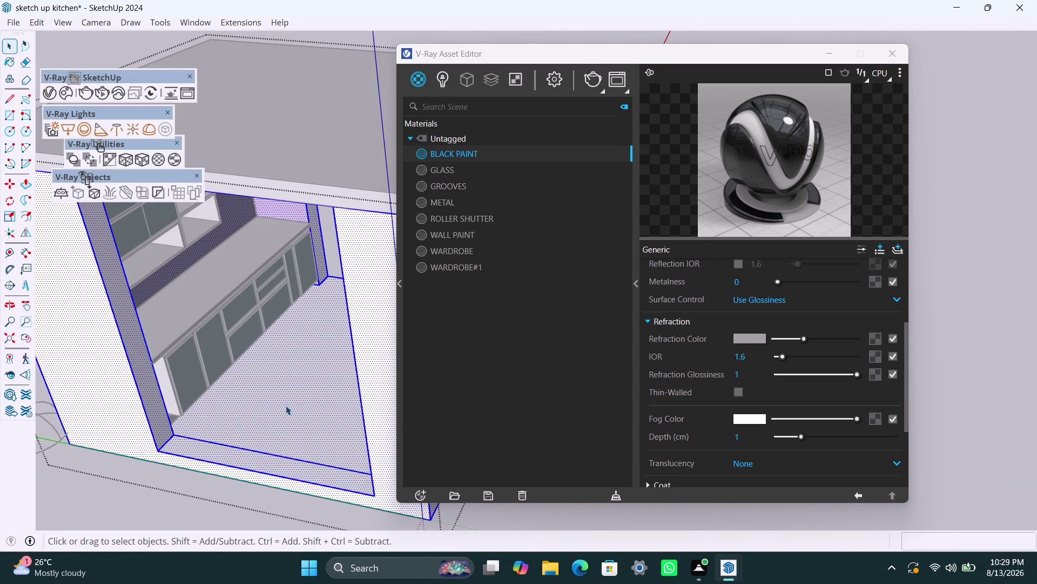
click(286, 405)
click(302, 407)
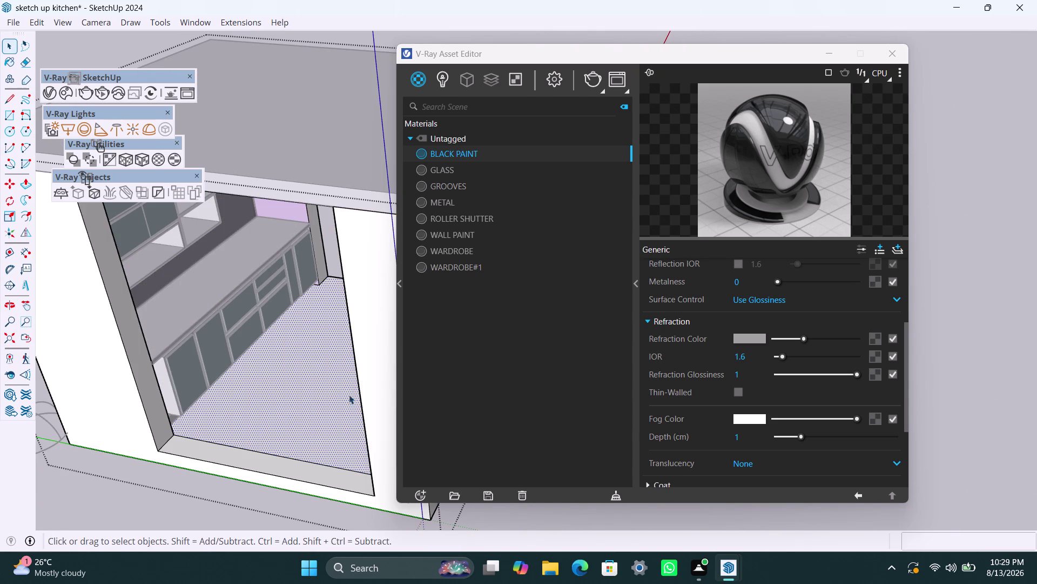
right_click(490, 161)
click(499, 189)
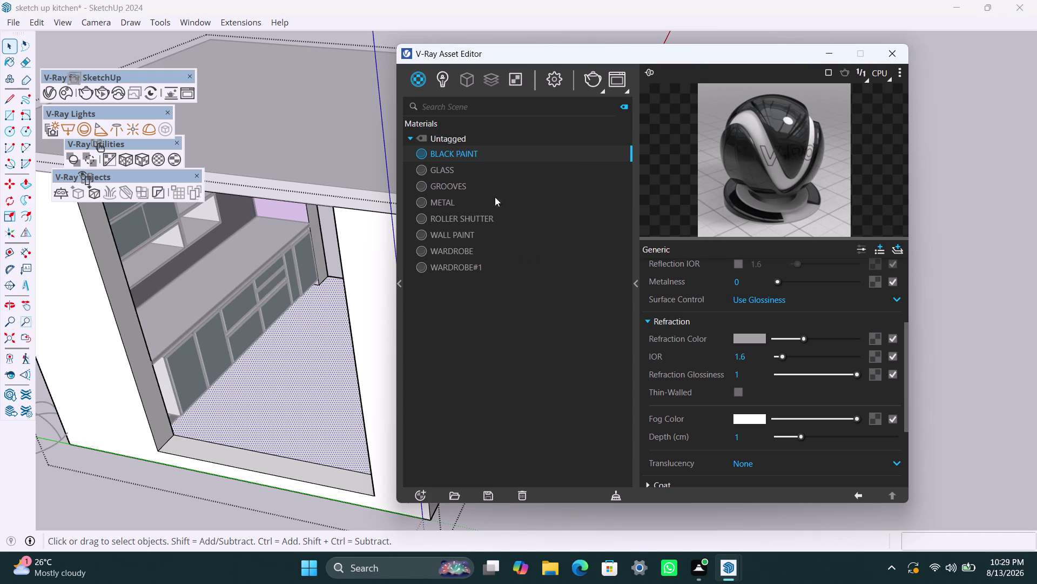
click(188, 314)
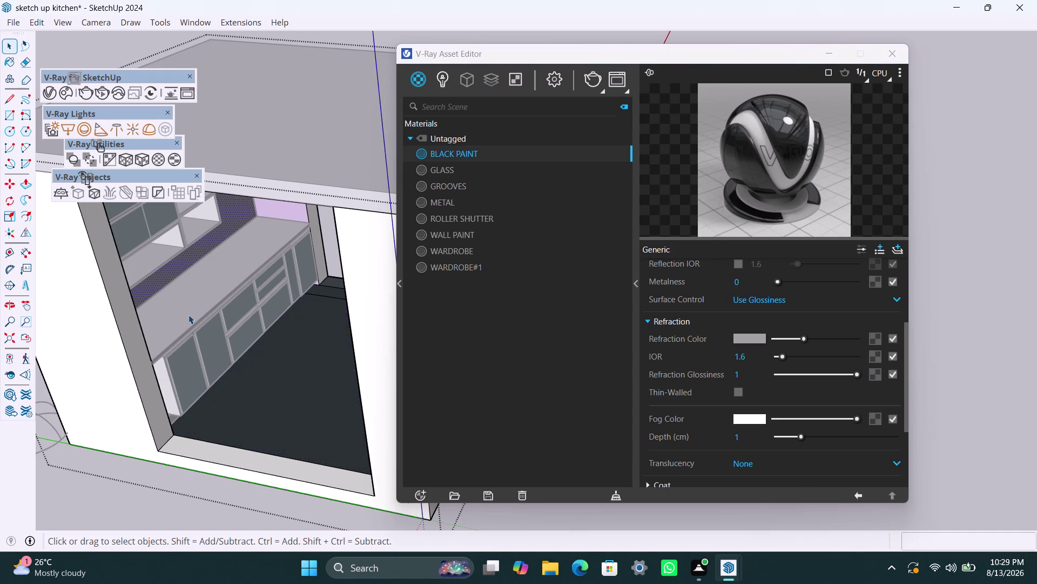
triple_click(189, 314)
triple_click(188, 313)
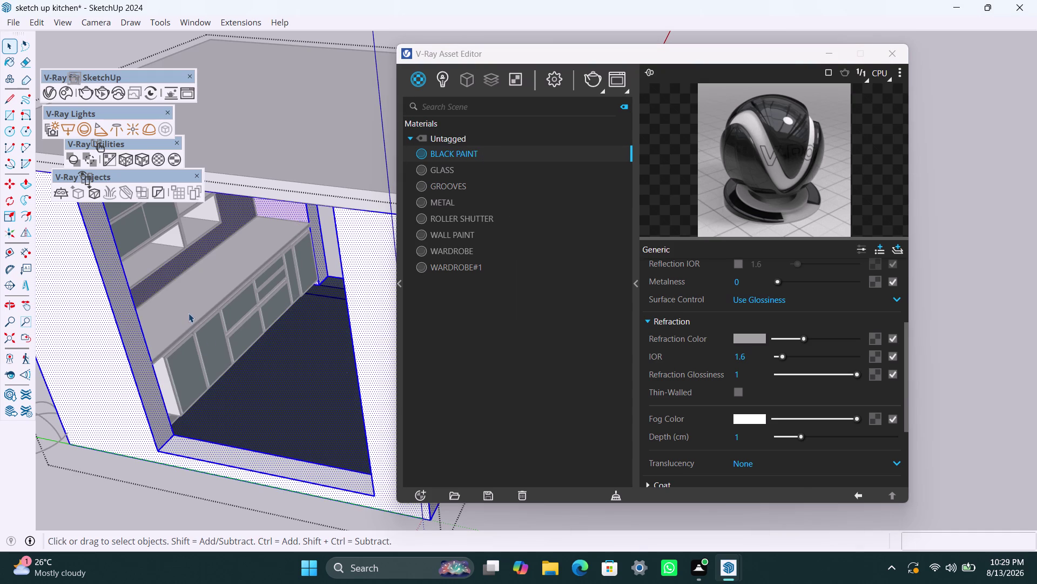
click(342, 36)
click(215, 267)
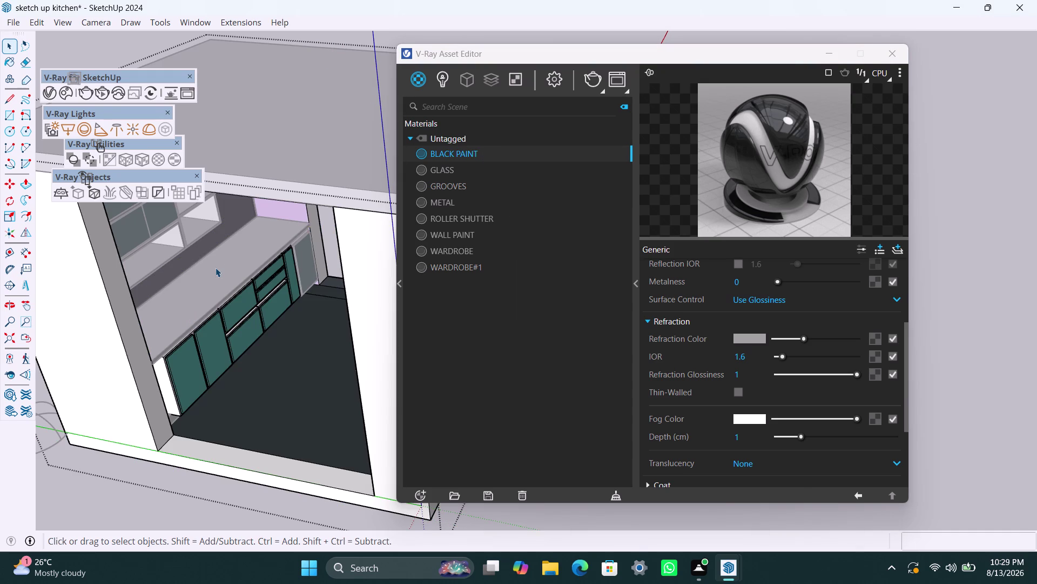
double_click(224, 269)
click(135, 500)
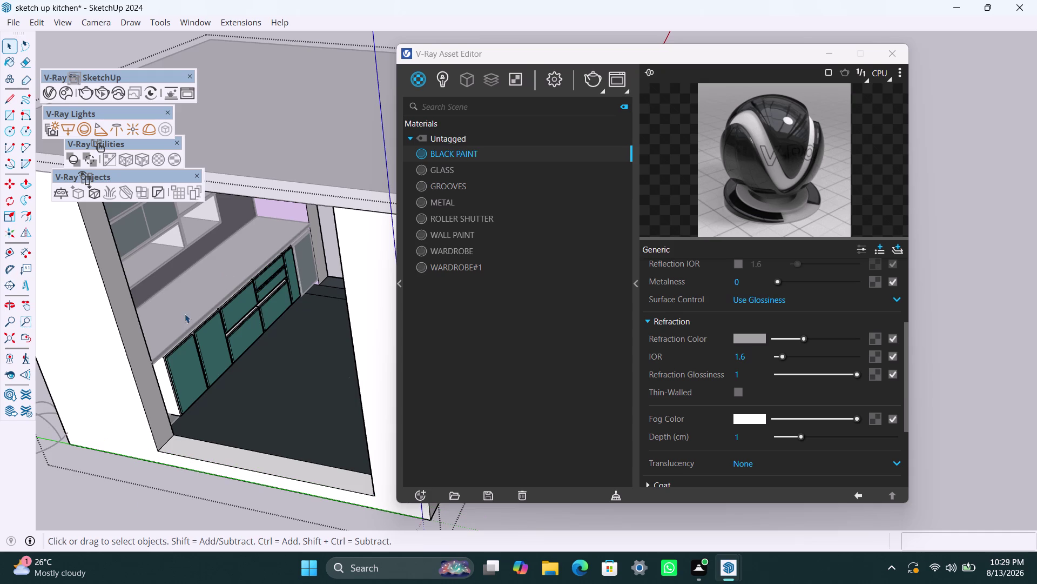
triple_click(141, 496)
double_click(141, 497)
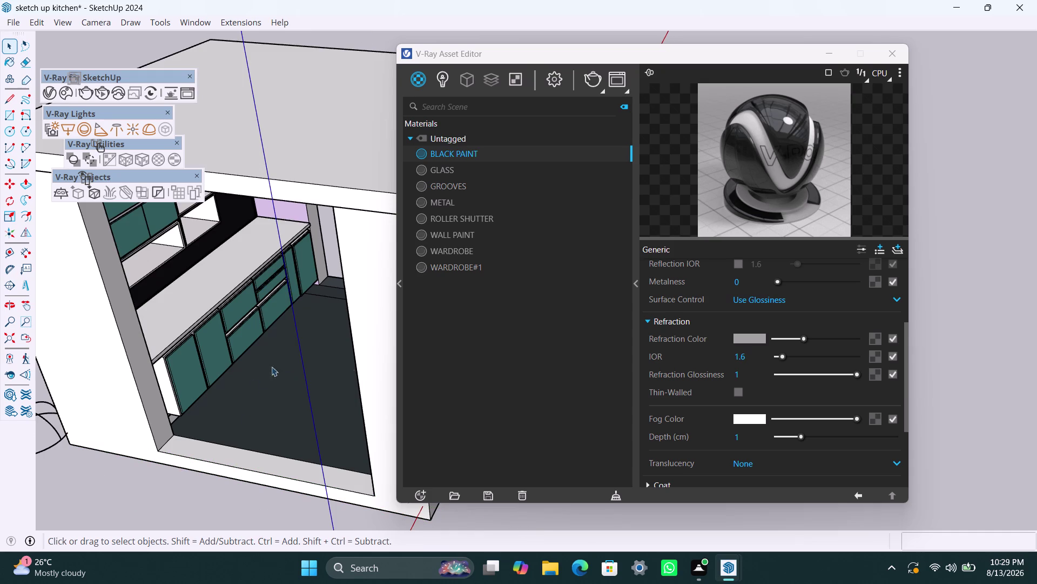
scroll(up, 3)
scroll(up, 3)
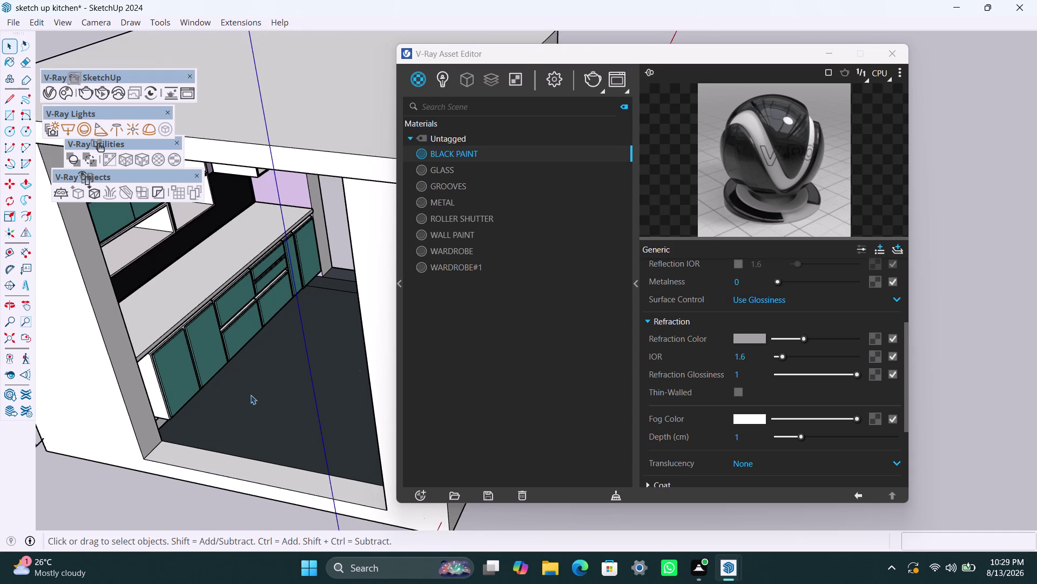
scroll(up, 3)
scroll(down, 3)
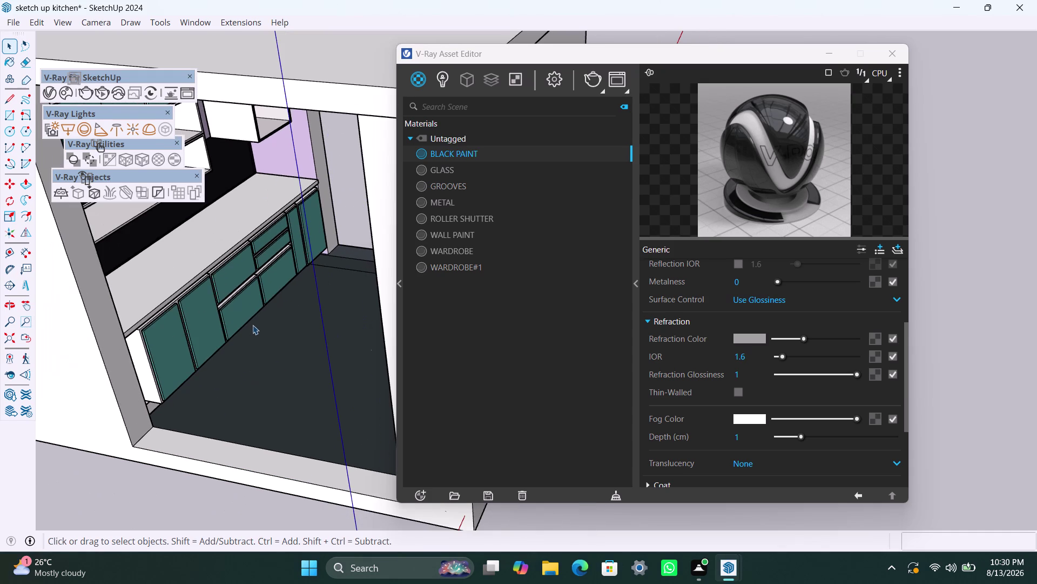
scroll(up, 3)
scroll(up, 3)
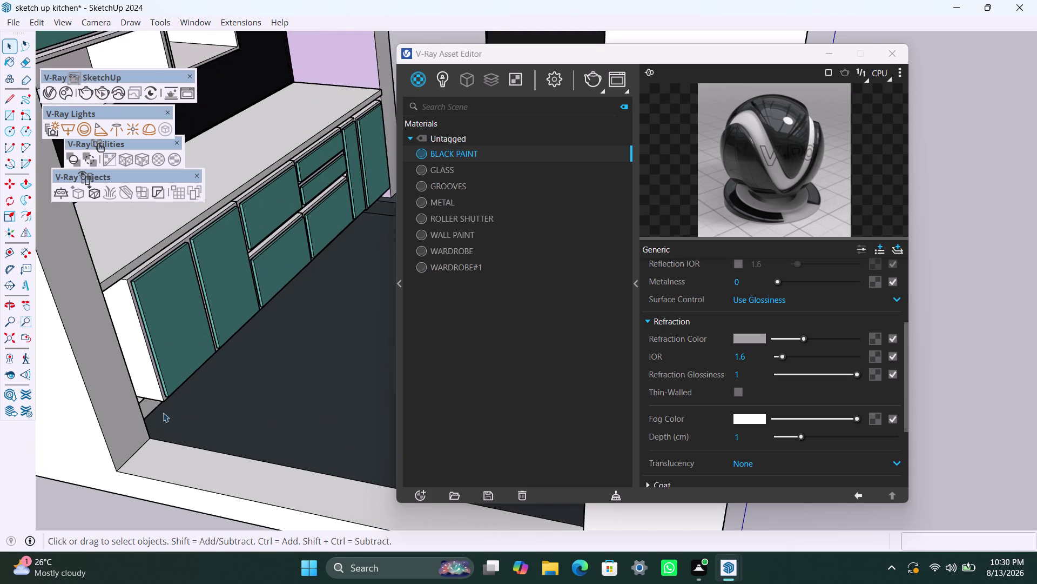
middle_drag(215, 418, 104, 454)
scroll(up, 3)
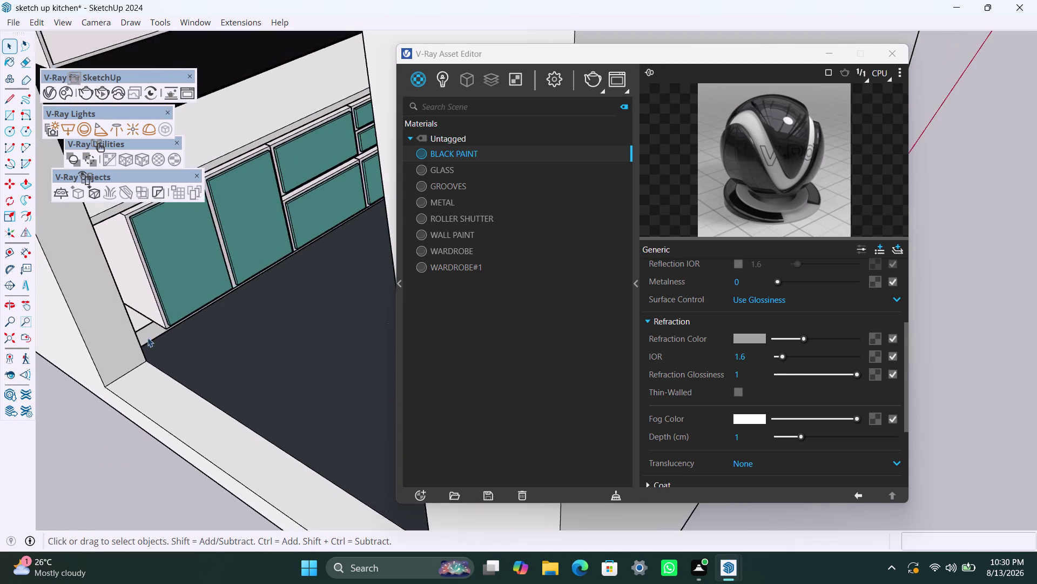
click(141, 334)
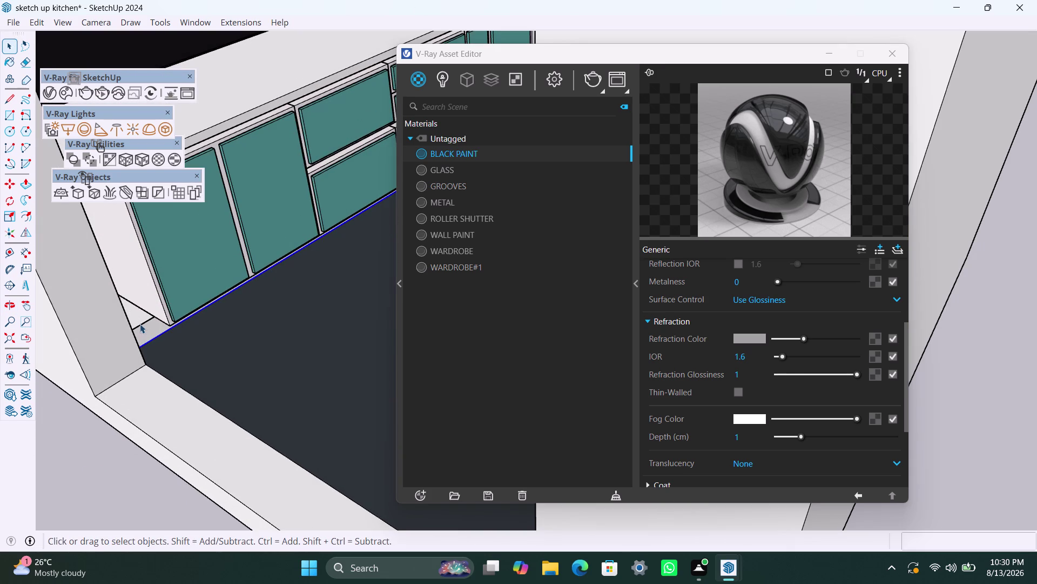
click(135, 321)
triple_click(142, 328)
triple_click(141, 328)
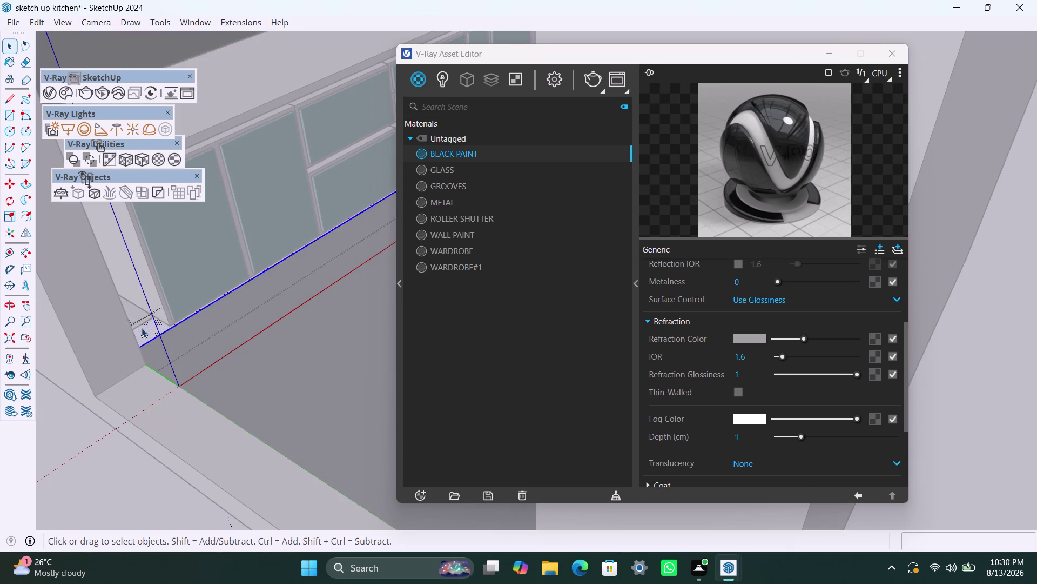
double_click(141, 328)
triple_click(140, 322)
triple_click(139, 321)
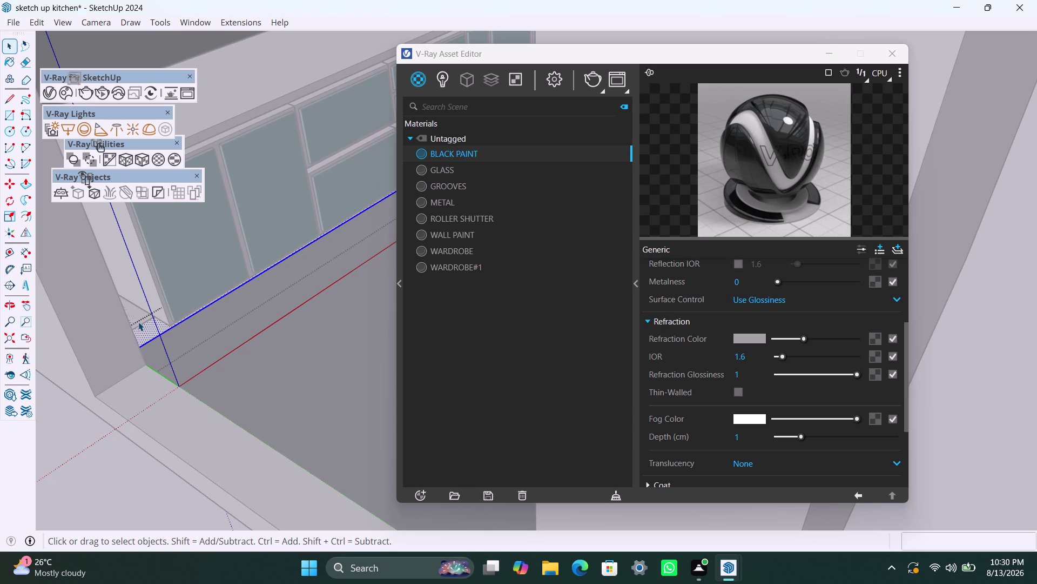
double_click(41, 461)
click(44, 455)
drag(43, 455, 47, 447)
click(146, 321)
triple_click(146, 321)
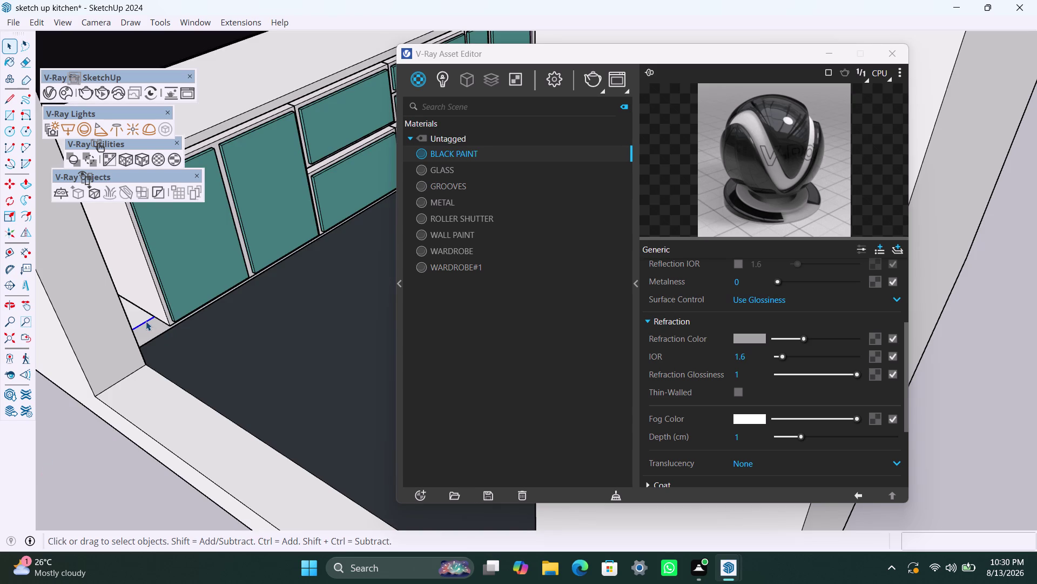
triple_click(145, 321)
double_click(146, 321)
triple_click(150, 325)
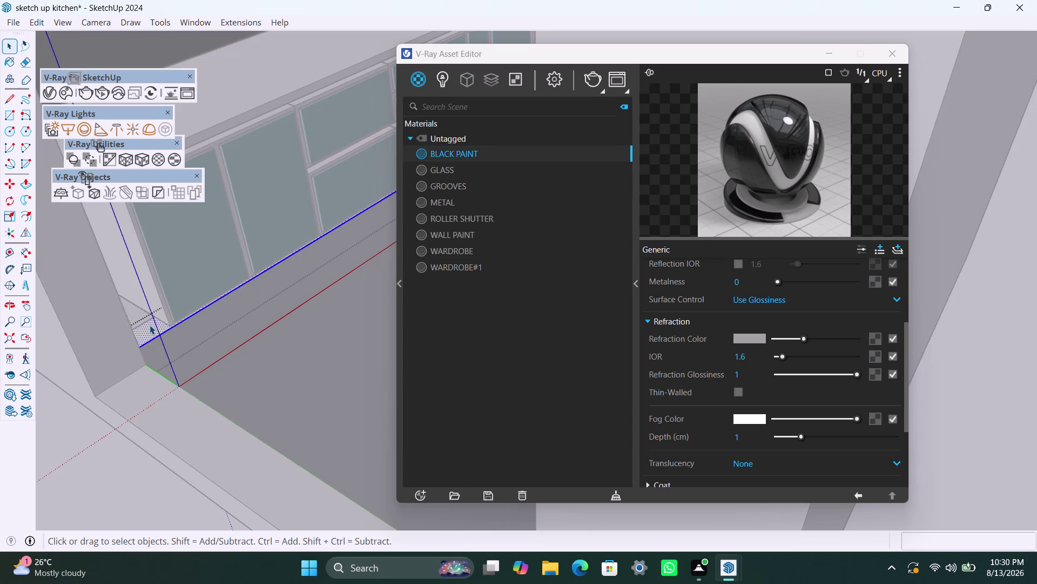
double_click(150, 325)
click(65, 406)
click(64, 406)
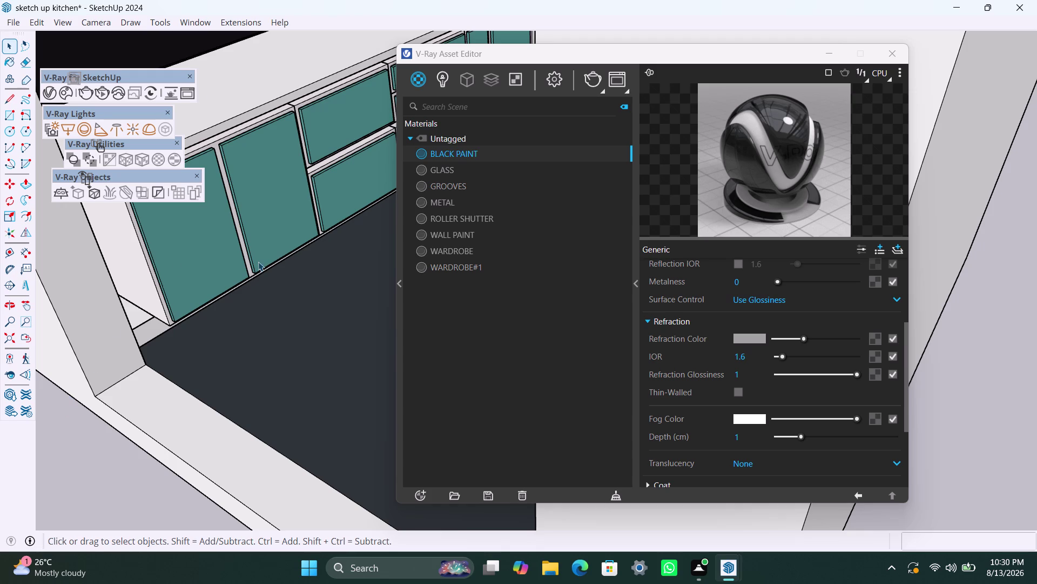
scroll(up, 3)
middle_drag(210, 369, 149, 385)
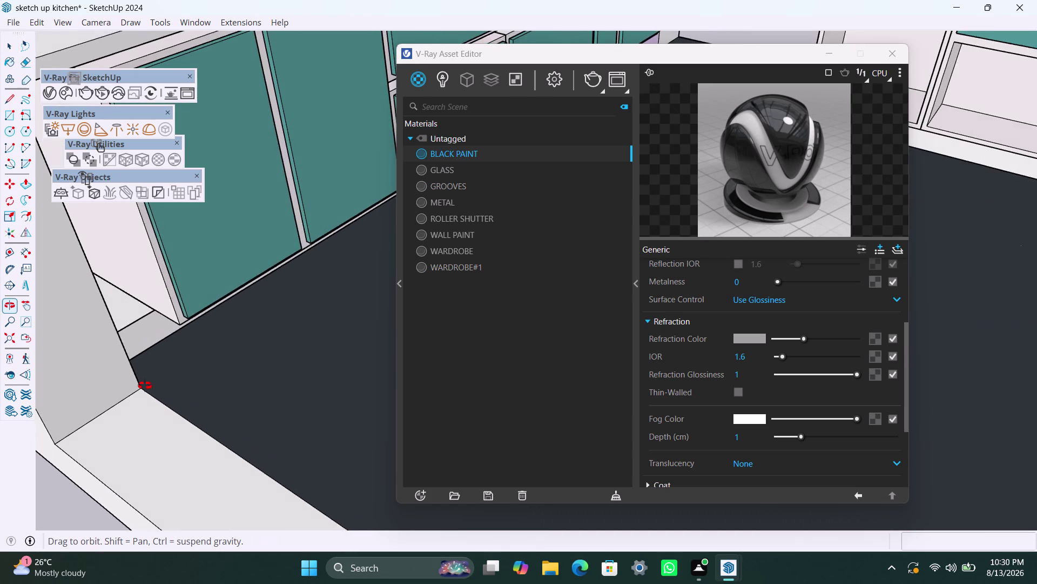
middle_drag(149, 385, 205, 382)
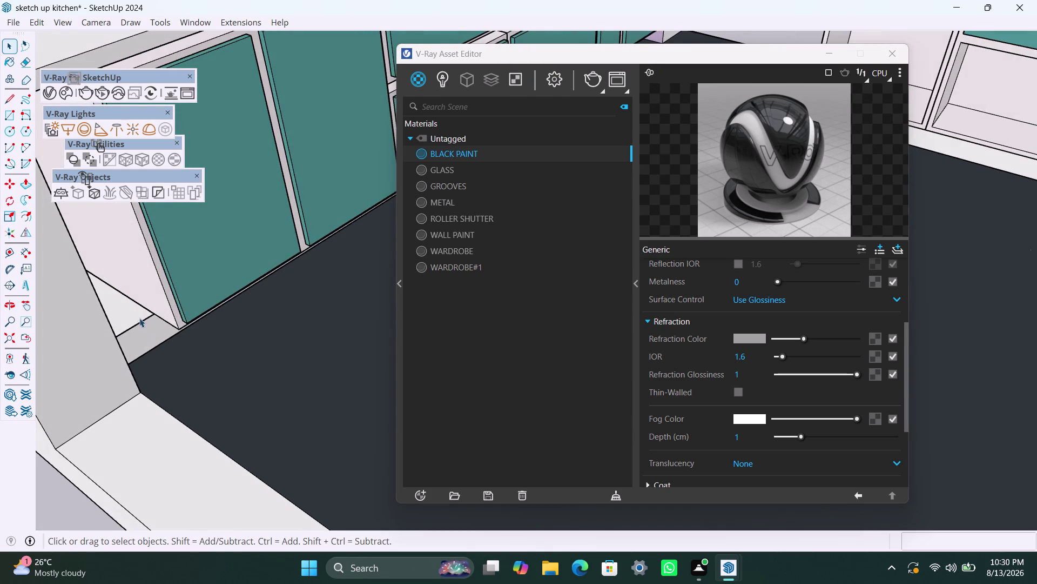
scroll(up, 3)
scroll(down, 3)
scroll(down, 3)
scroll(down, 3)
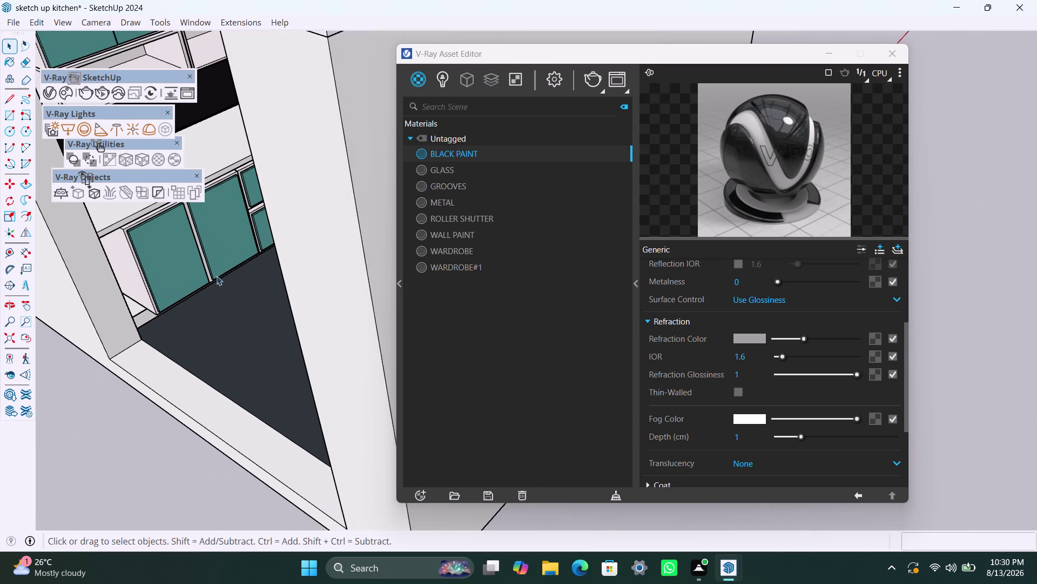
middle_drag(164, 271, 209, 424)
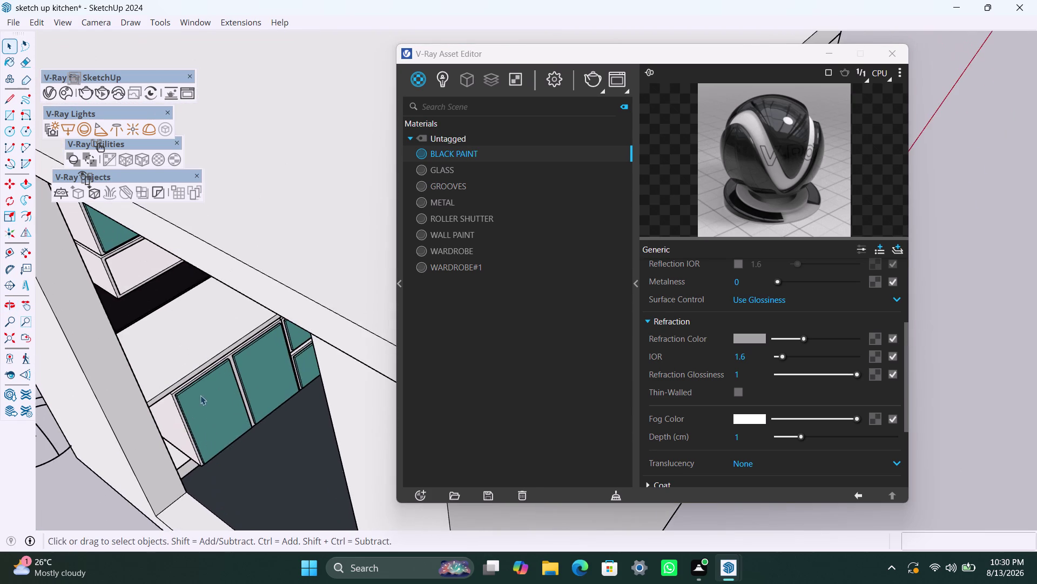
scroll(up, 3)
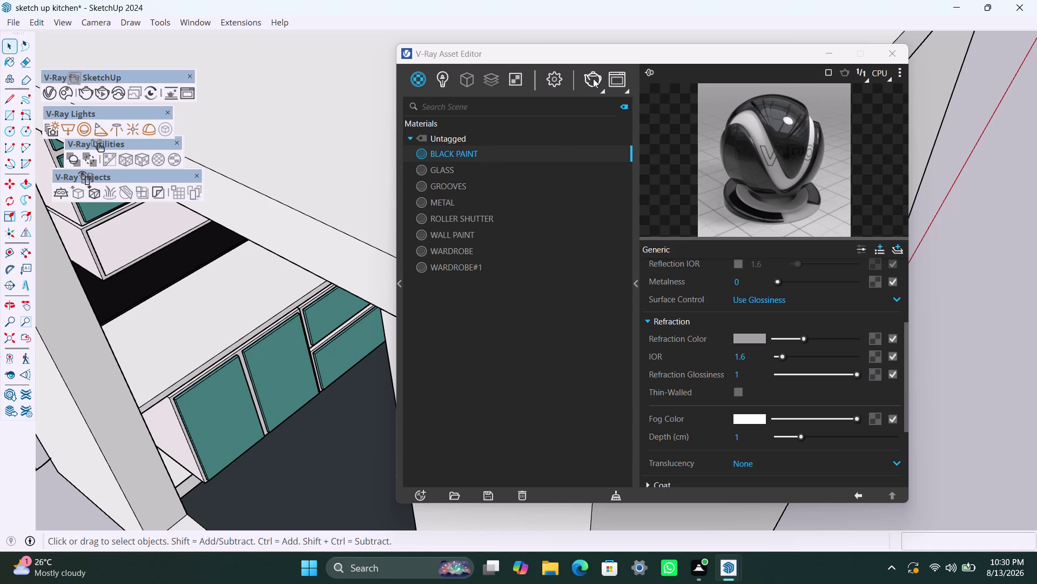
scroll(up, 3)
scroll(down, 3)
scroll(down, 3)
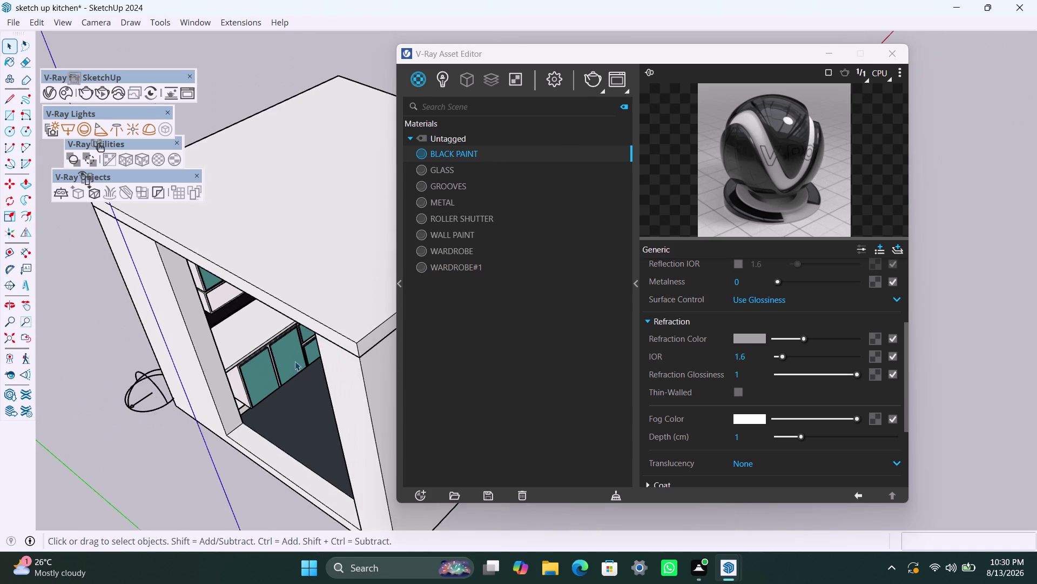
middle_drag(294, 372, 414, 178)
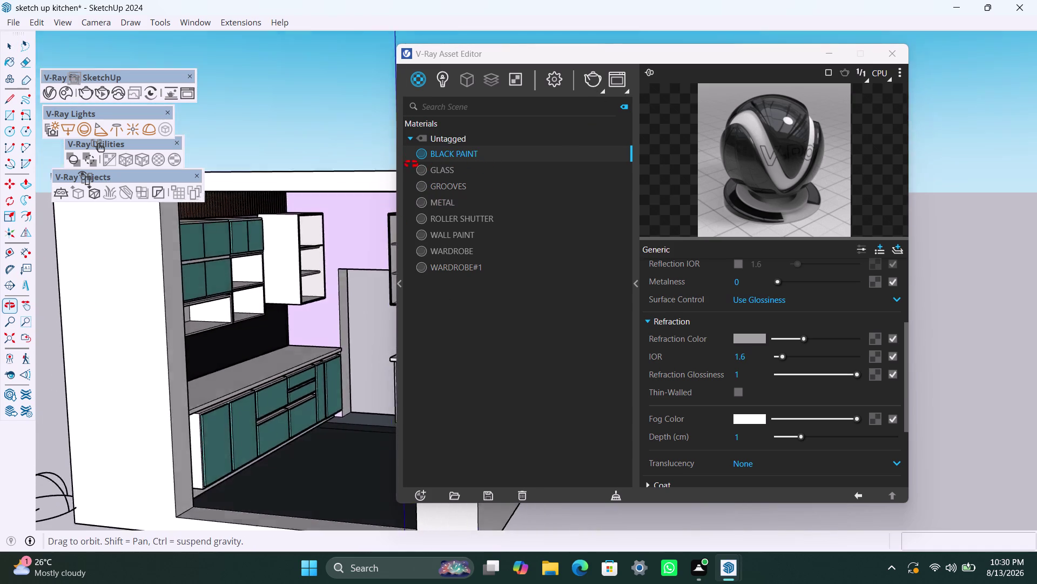
middle_drag(414, 177, 375, 153)
middle_drag(295, 346, 333, 363)
scroll(up, 3)
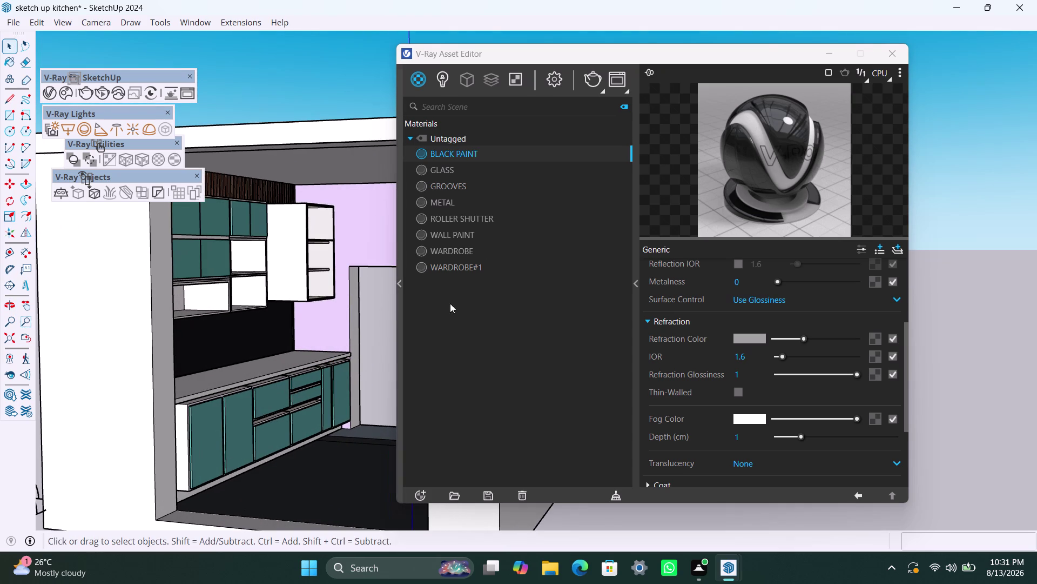
click(593, 81)
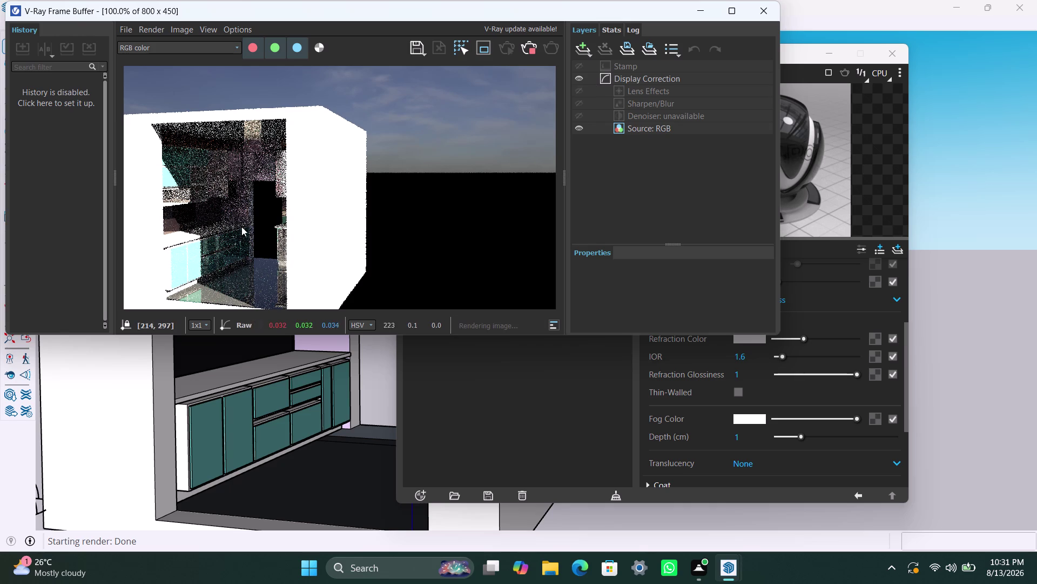
Pan and zoom the noisy render to inspect the counters and cabinets.
middle_drag(244, 227, 306, 222)
scroll(up, 3)
middle_drag(260, 231, 288, 227)
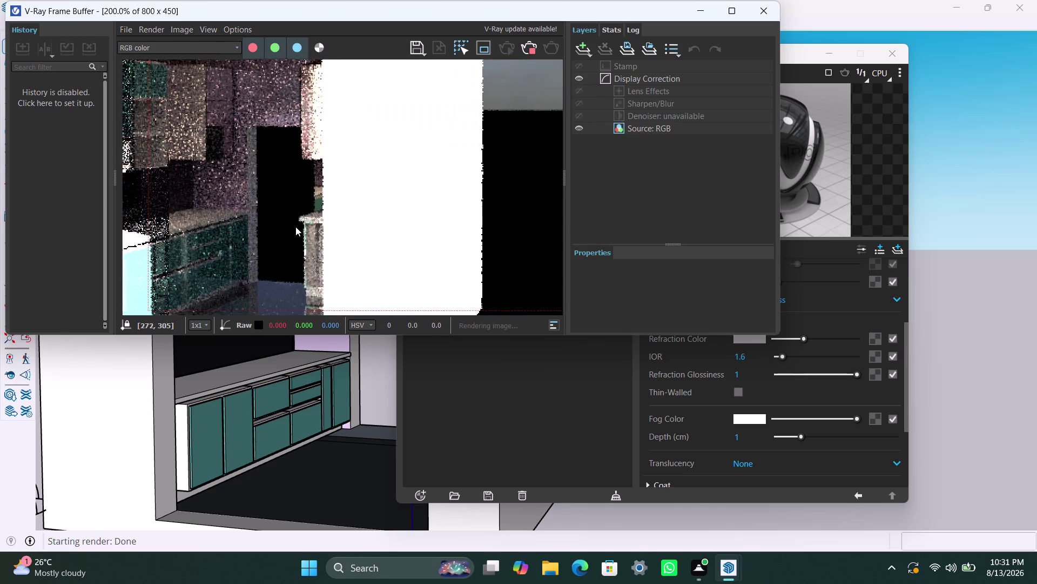
middle_drag(288, 227, 402, 201)
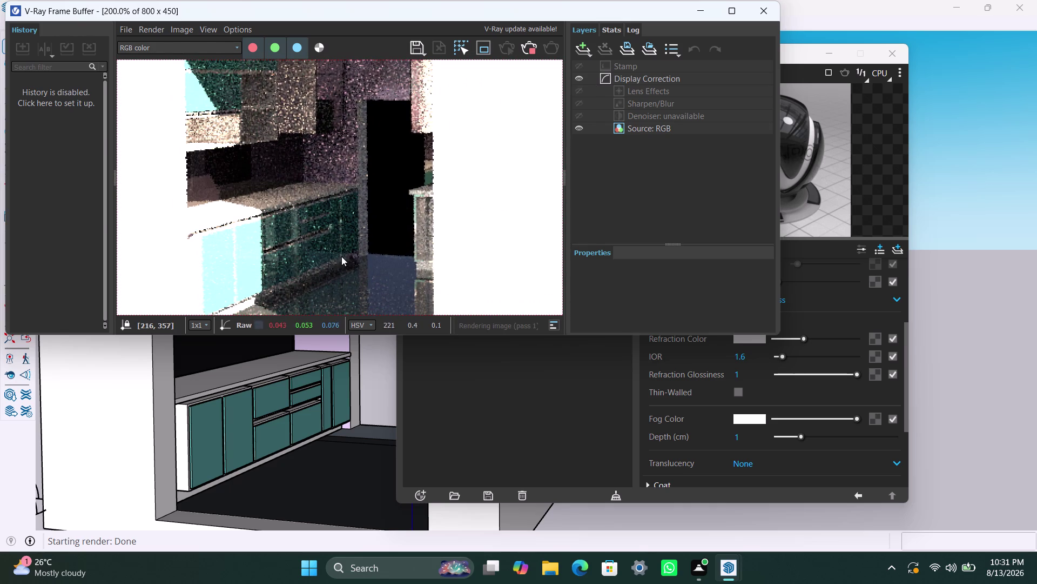
scroll(down, 3)
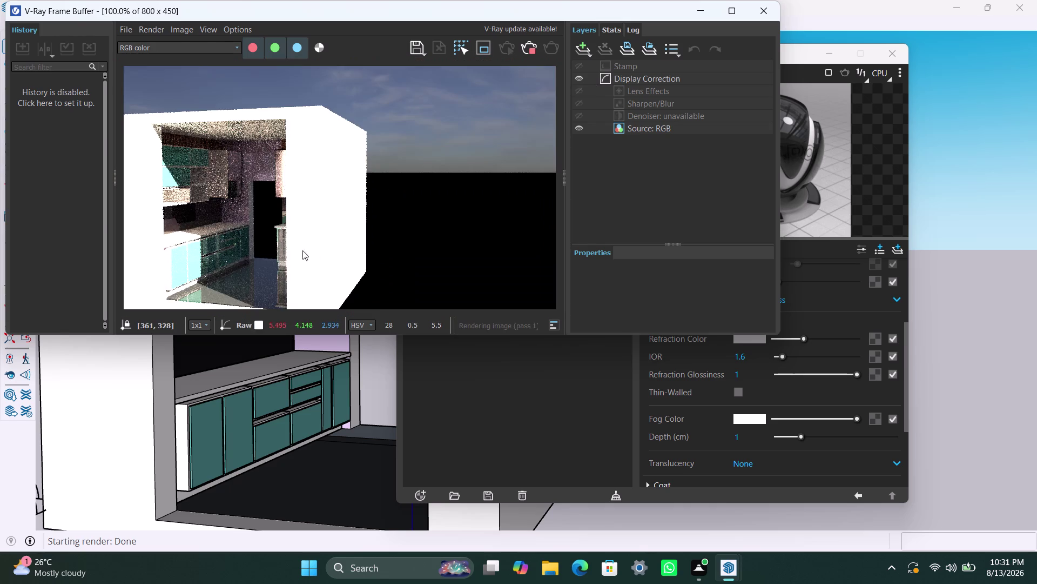
scroll(up, 3)
middle_drag(276, 251, 394, 208)
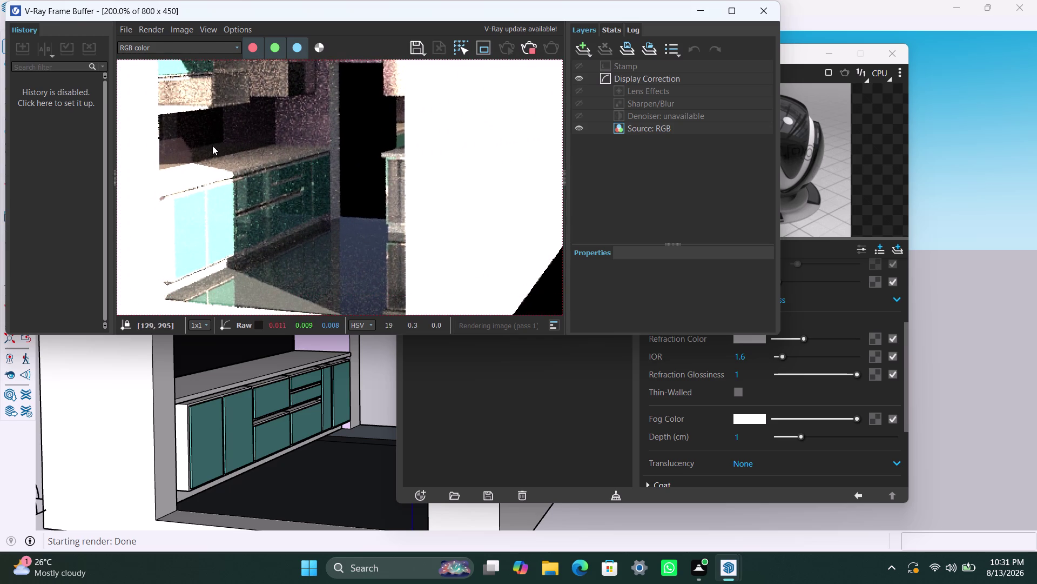
scroll(up, 3)
scroll(down, 3)
scroll(down, 3)
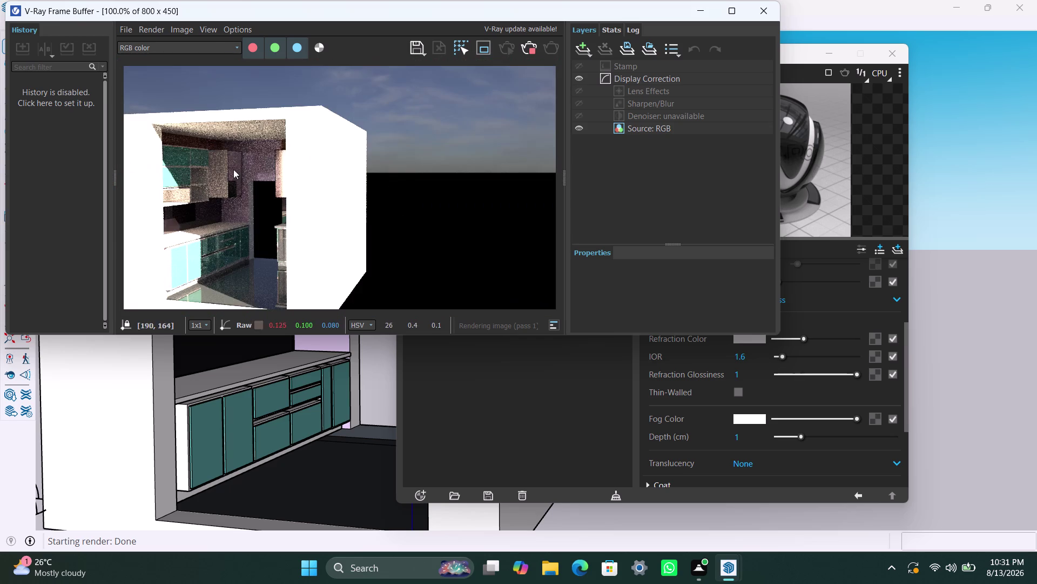
scroll(up, 3)
middle_drag(209, 243, 249, 235)
scroll(down, 3)
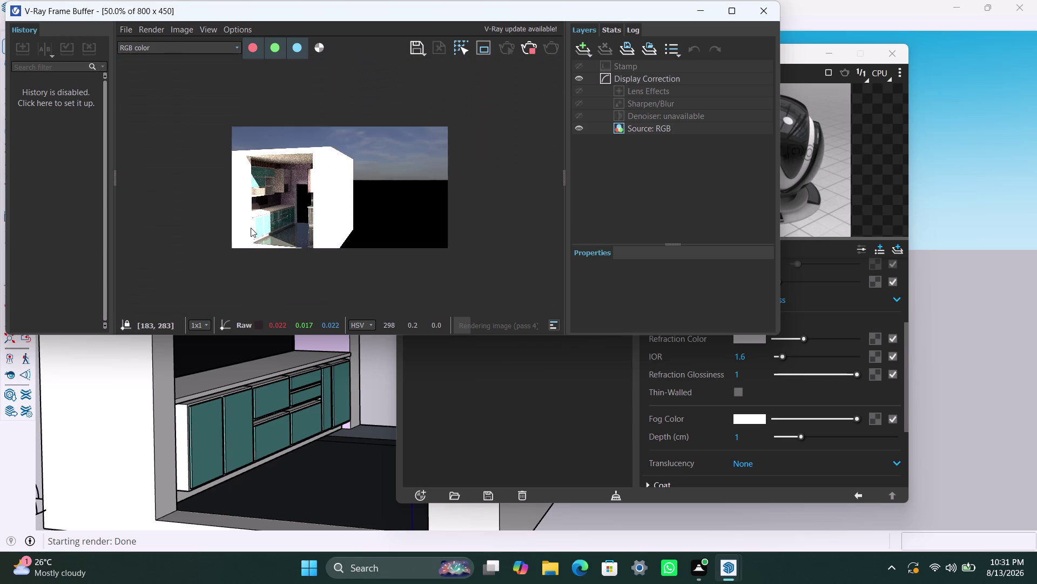
scroll(up, 3)
Stop the render and close the render result window.
click(528, 52)
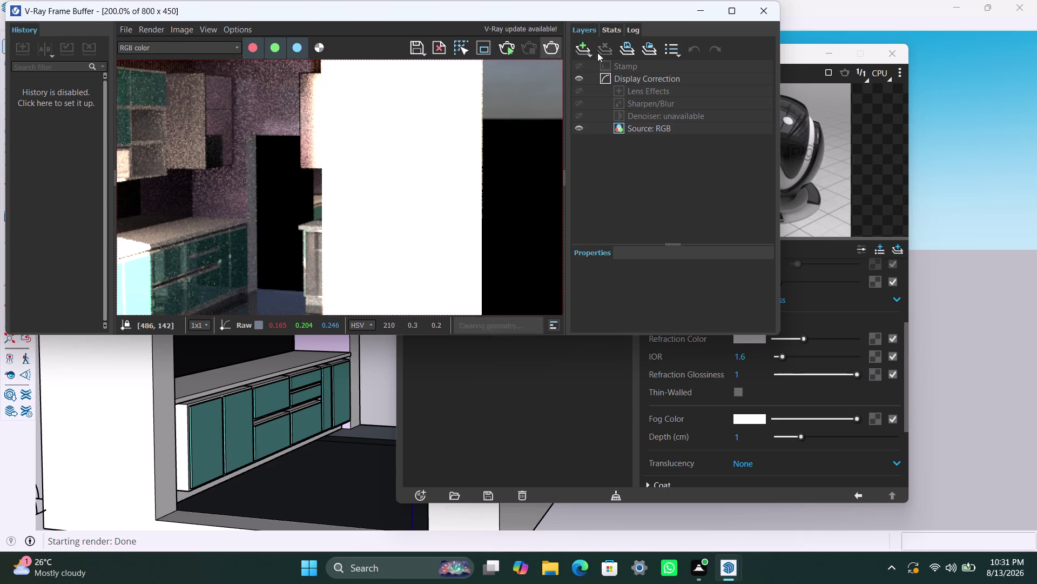
click(753, 10)
scroll(down, 3)
Orbit and pan the view to look into the kitchen toward the counters.
middle_drag(267, 322, 320, 338)
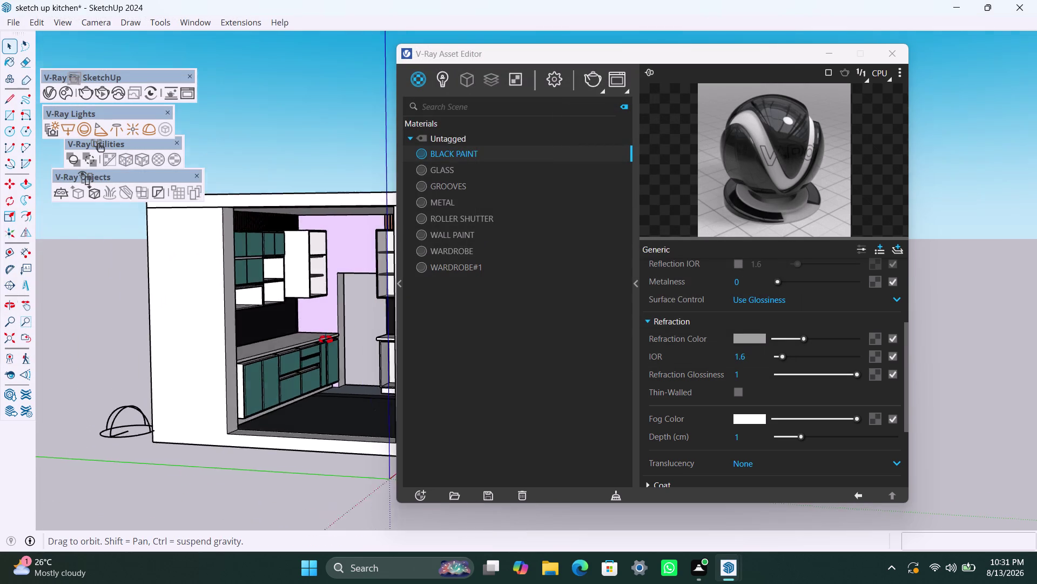
middle_drag(320, 338, 387, 350)
scroll(down, 3)
middle_drag(334, 348, 290, 313)
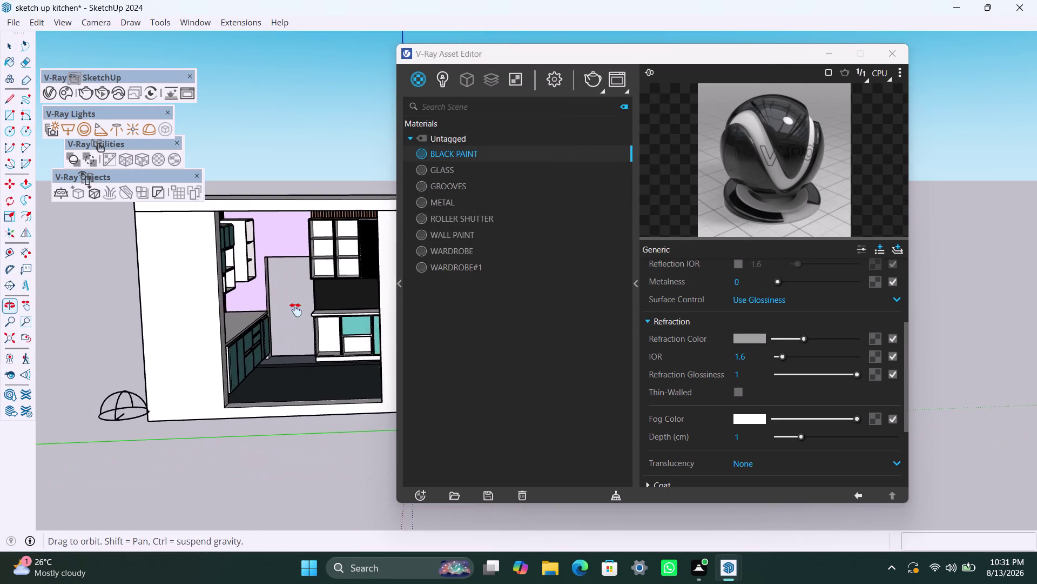
middle_drag(291, 313, 325, 295)
scroll(up, 3)
scroll(up, 3)
scroll(up, 3)
scroll(down, 3)
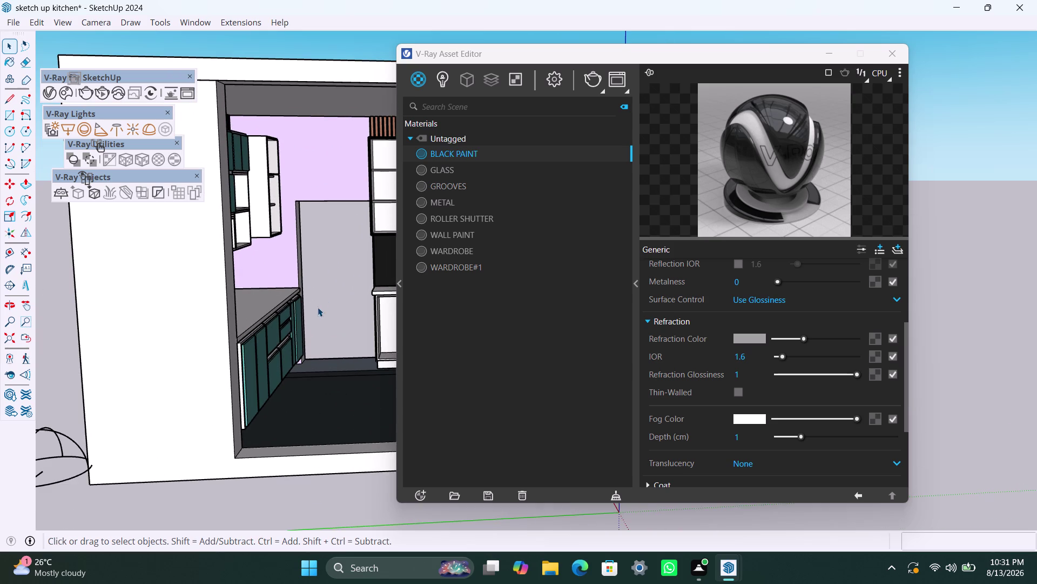
middle_drag(314, 308, 352, 311)
scroll(down, 3)
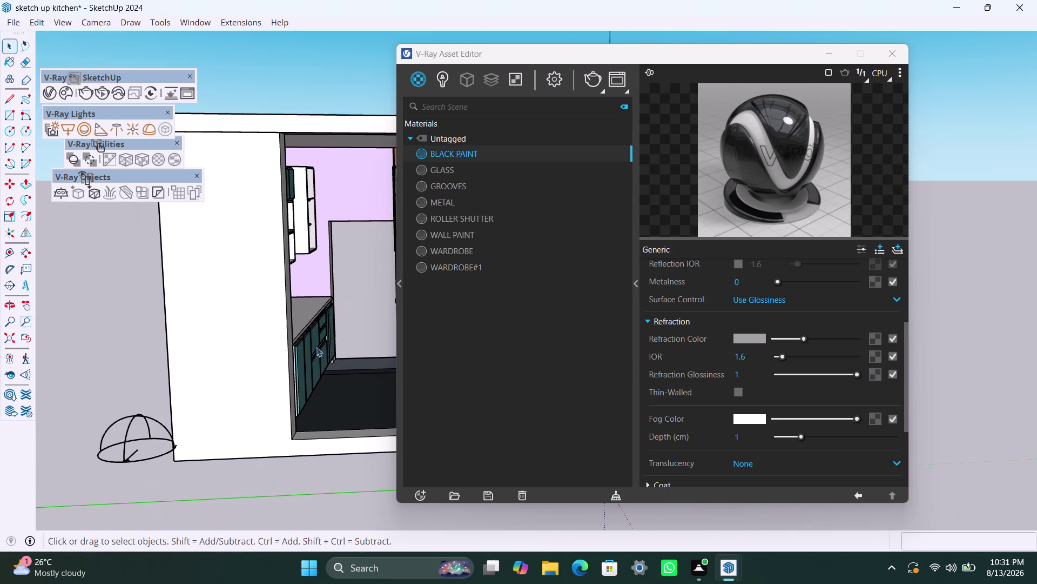
middle_drag(329, 355, 310, 333)
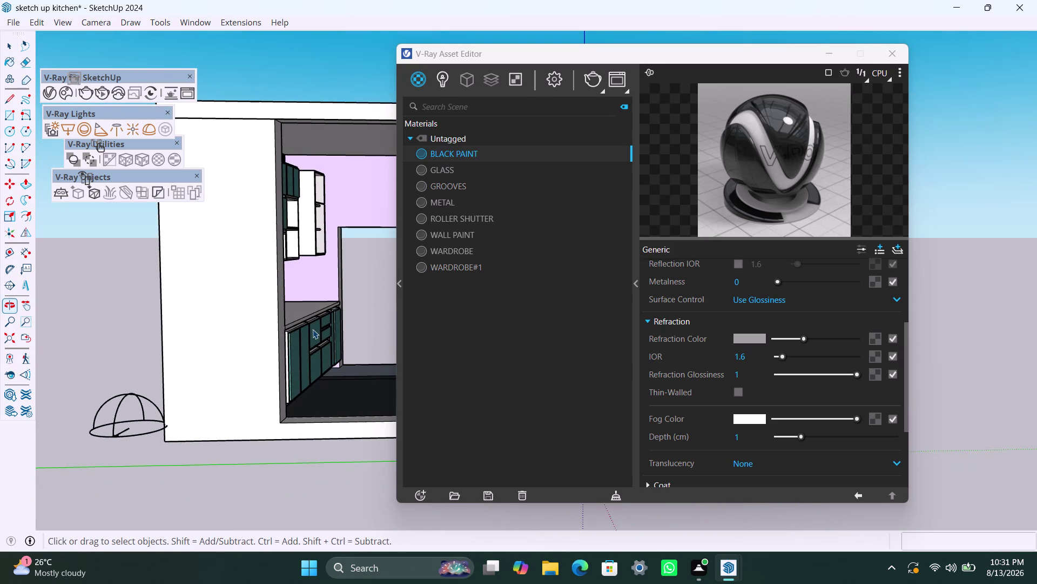
scroll(up, 3)
Switch the camera to Two-Point Perspective and center the kitchen interior.
click(101, 17)
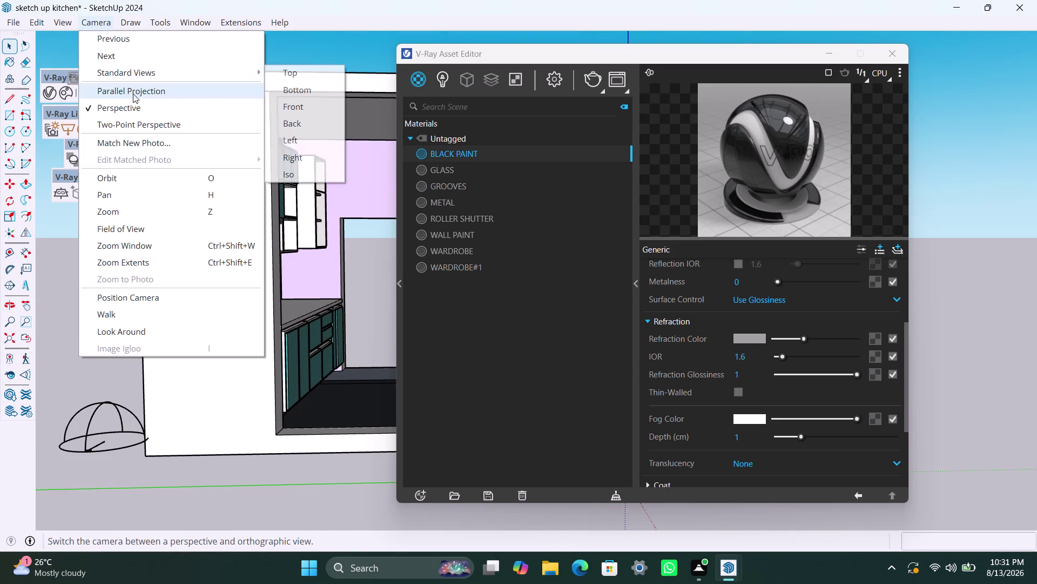
click(133, 124)
scroll(up, 3)
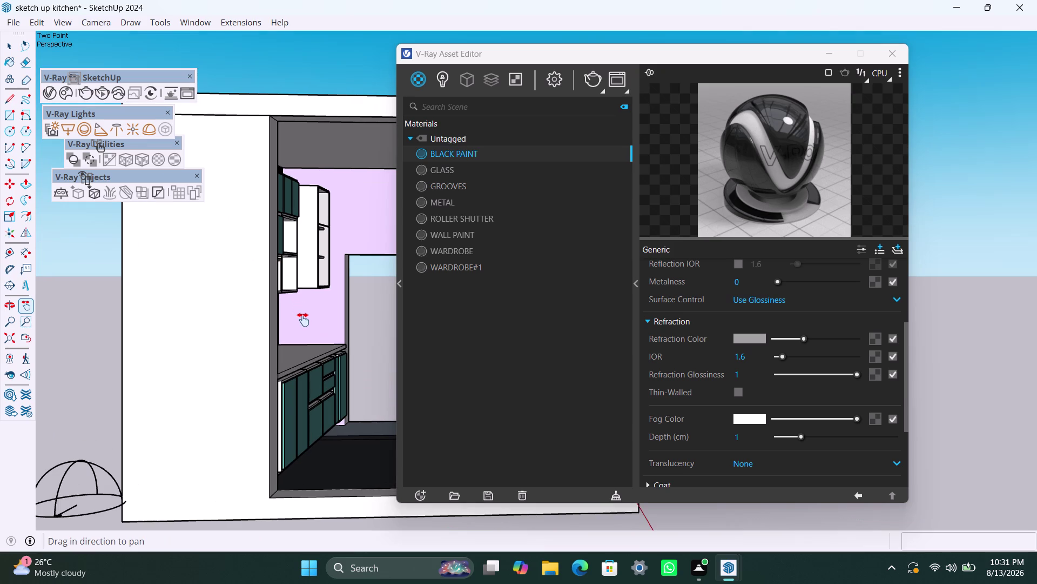
scroll(up, 3)
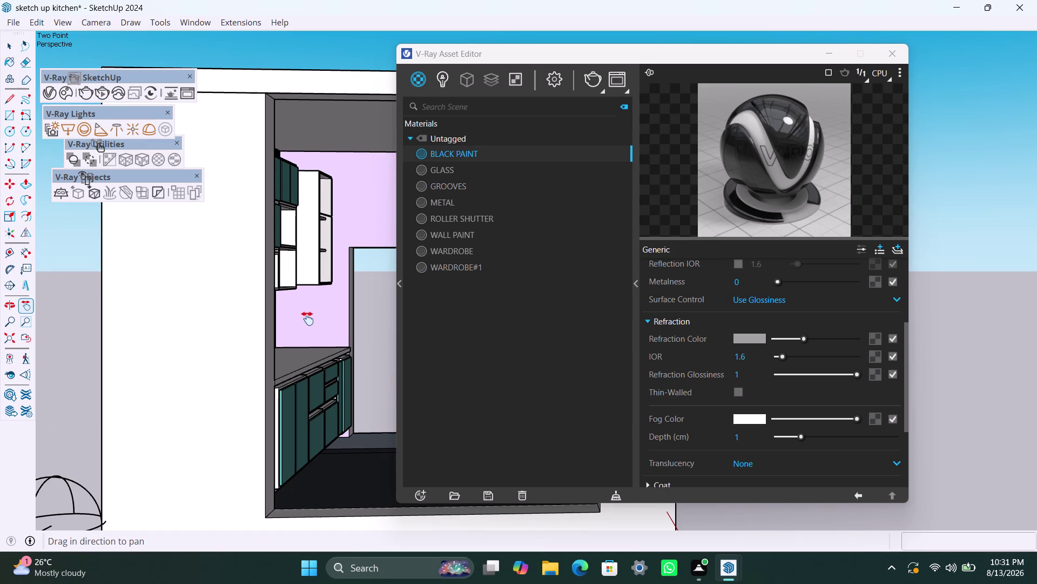
middle_drag(307, 318, 312, 313)
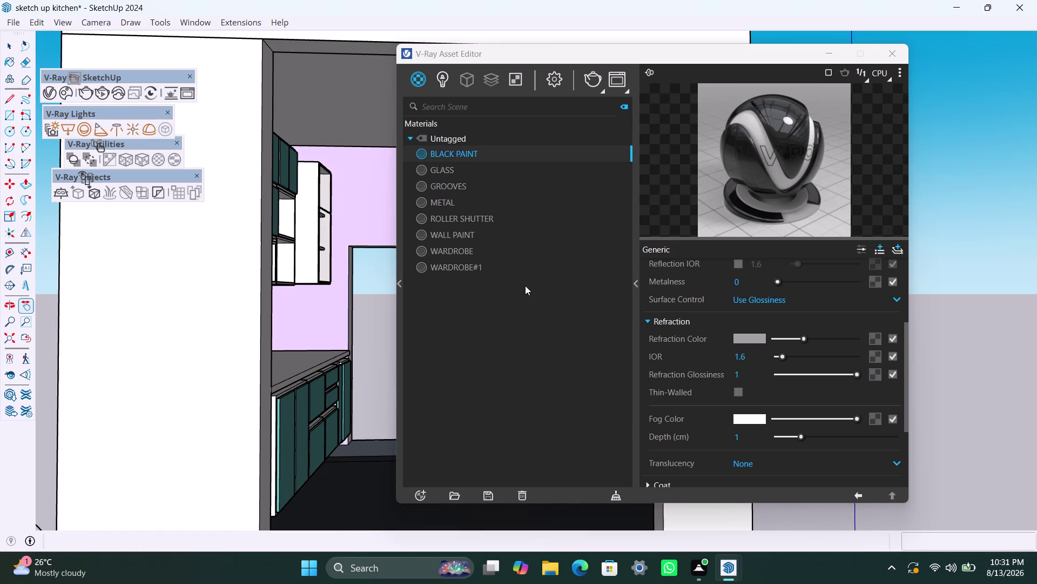
click(586, 80)
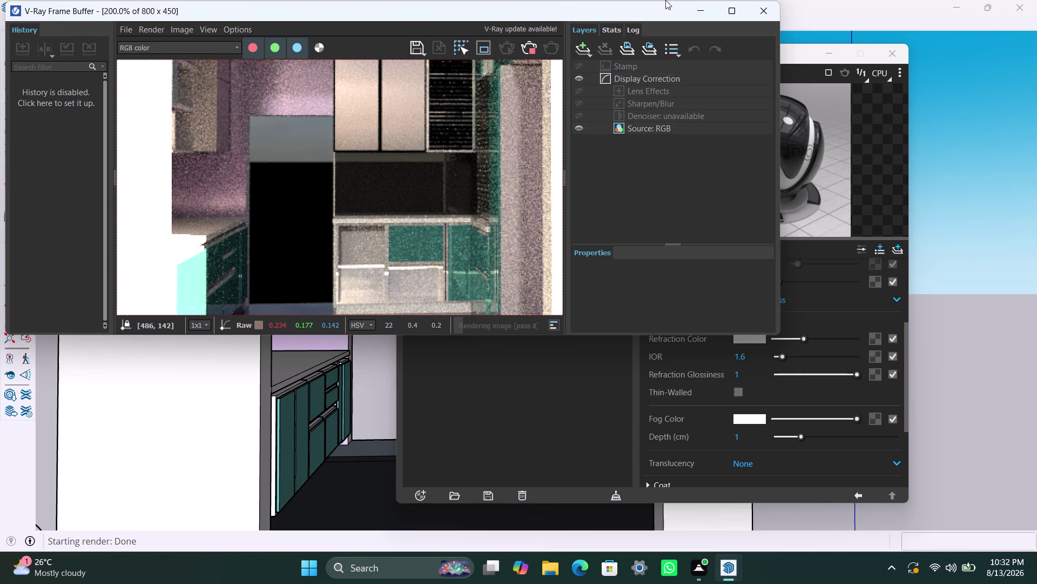
click(730, 5)
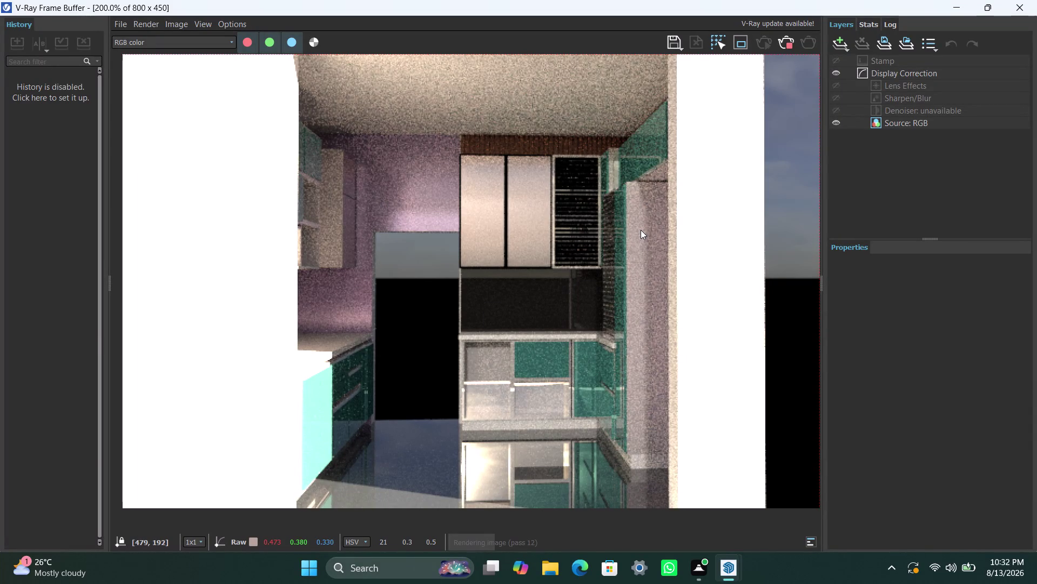
click(788, 46)
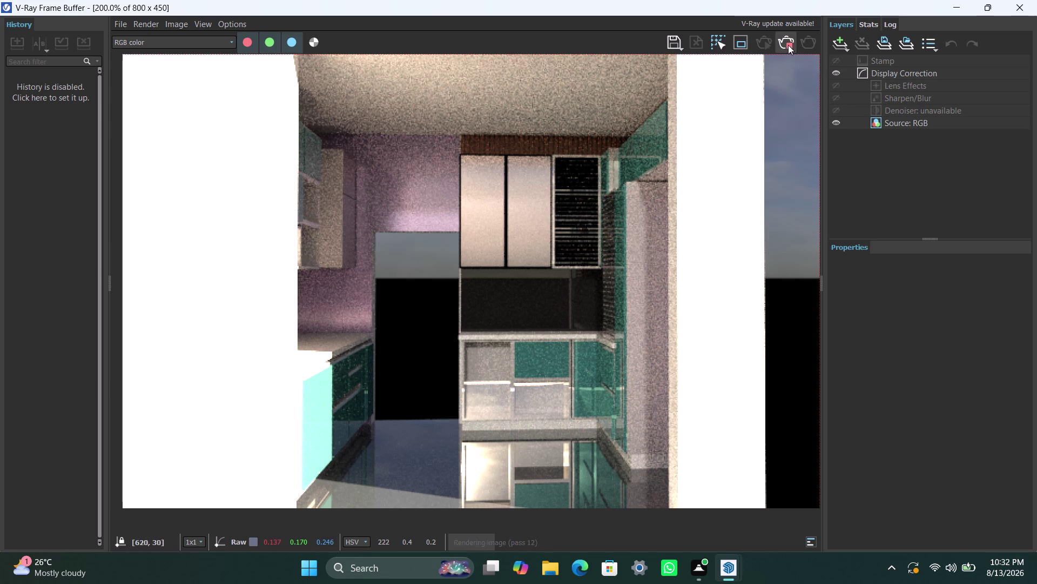
click(954, 3)
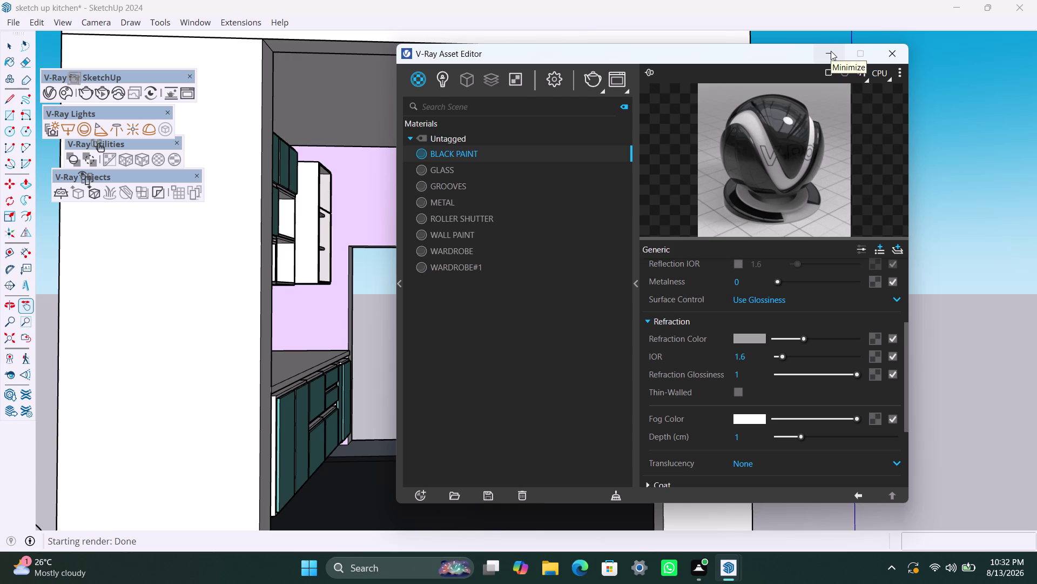
Duplicate BLACK PAINT, rename the copy WHITE PAINT, and select it for editing.
click(459, 154)
right_click(459, 154)
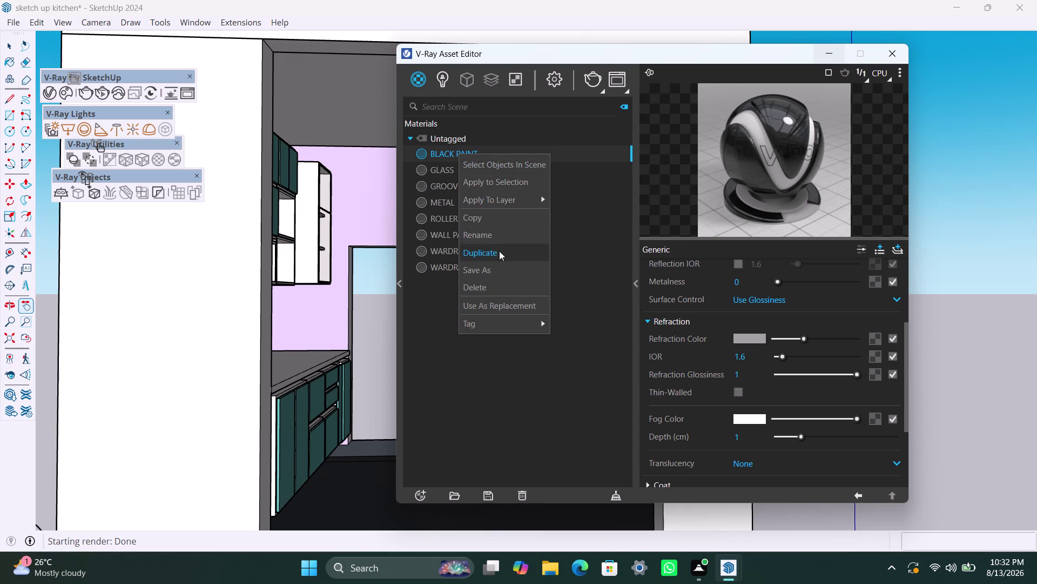
click(499, 251)
double_click(483, 168)
drag(488, 170, 427, 166)
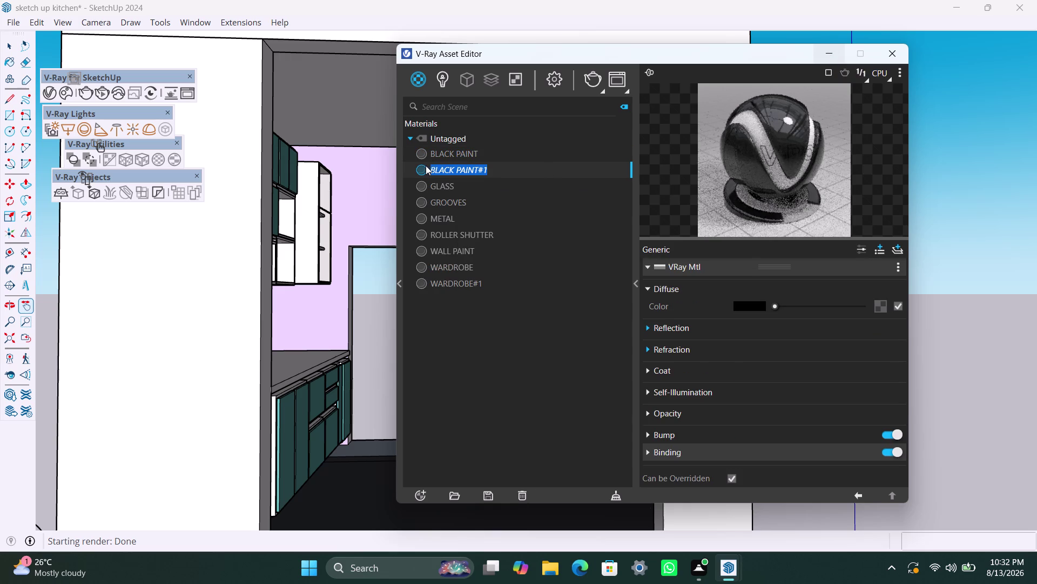
drag(427, 166, 426, 165)
text(WHITE)
key(space)
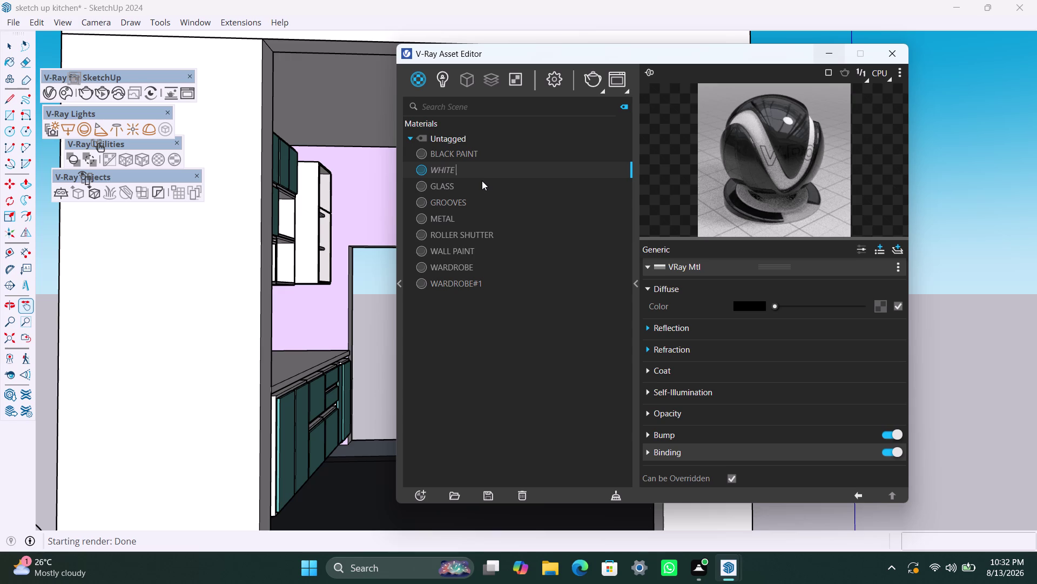
text(PAINT)
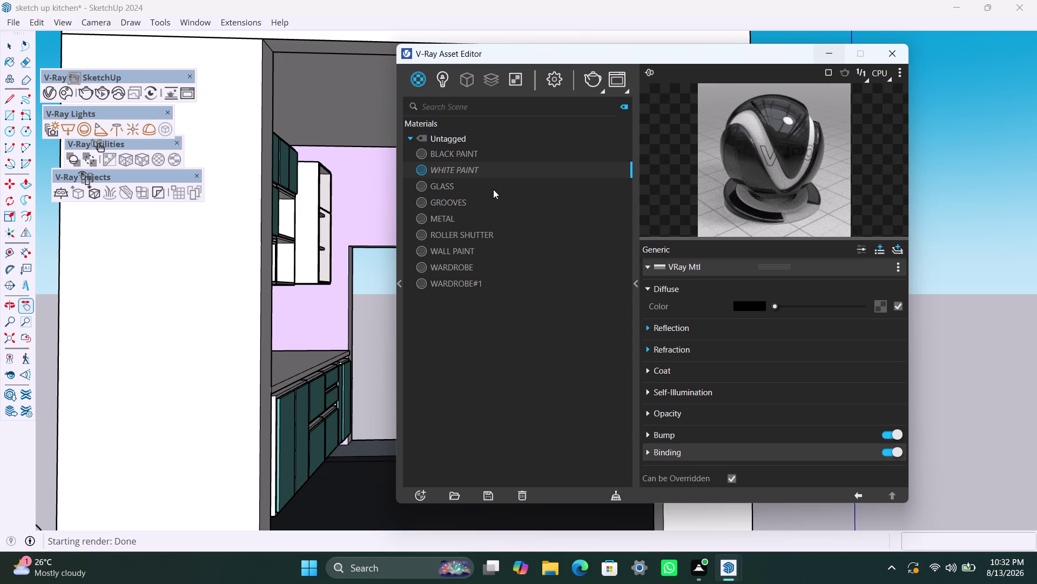
click(498, 192)
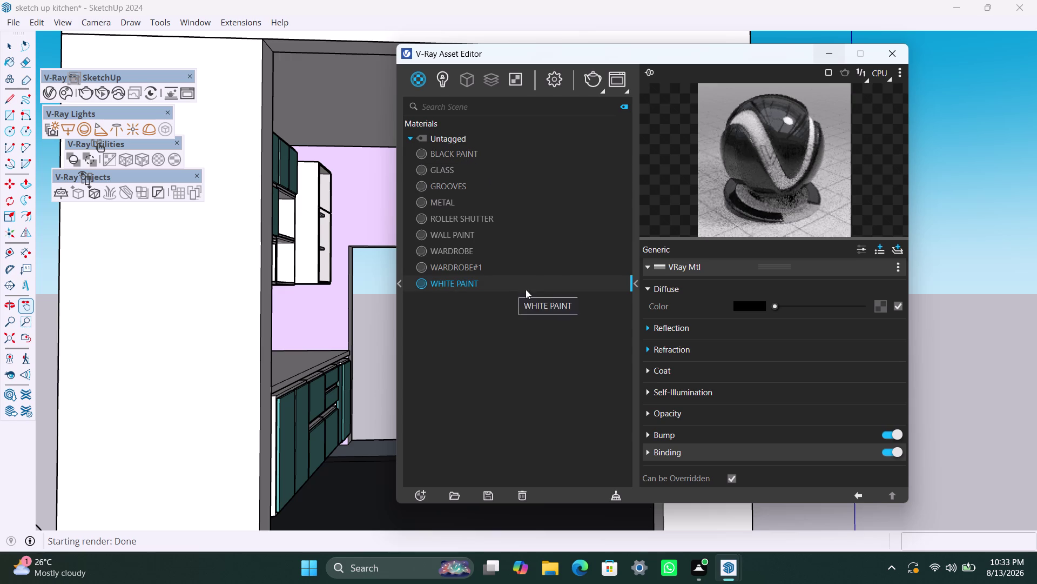
click(569, 284)
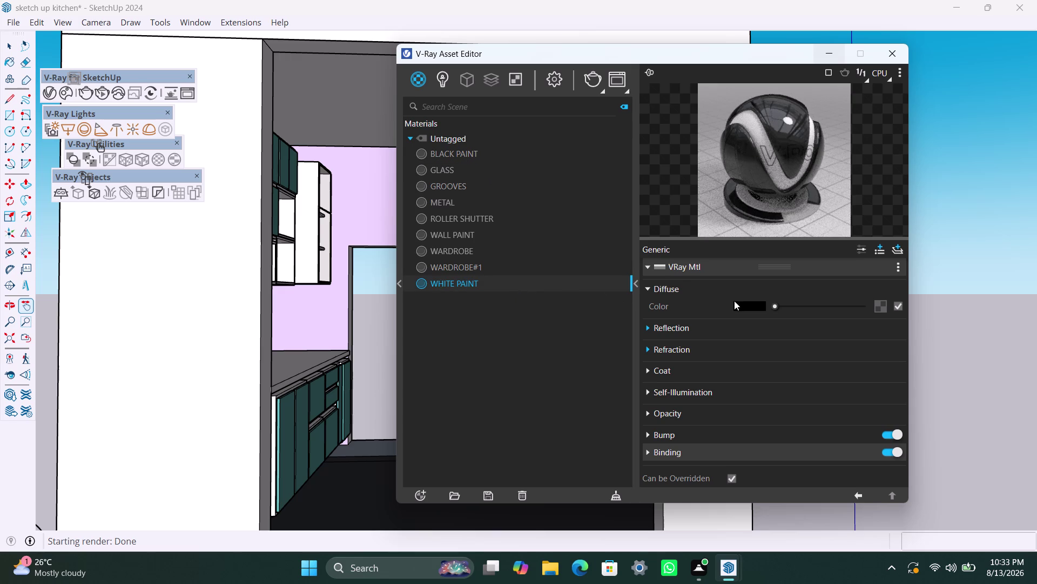
click(750, 307)
Try grey, pinkish and several dark green shades for WHITE PAINT's diffuse colour.
click(463, 373)
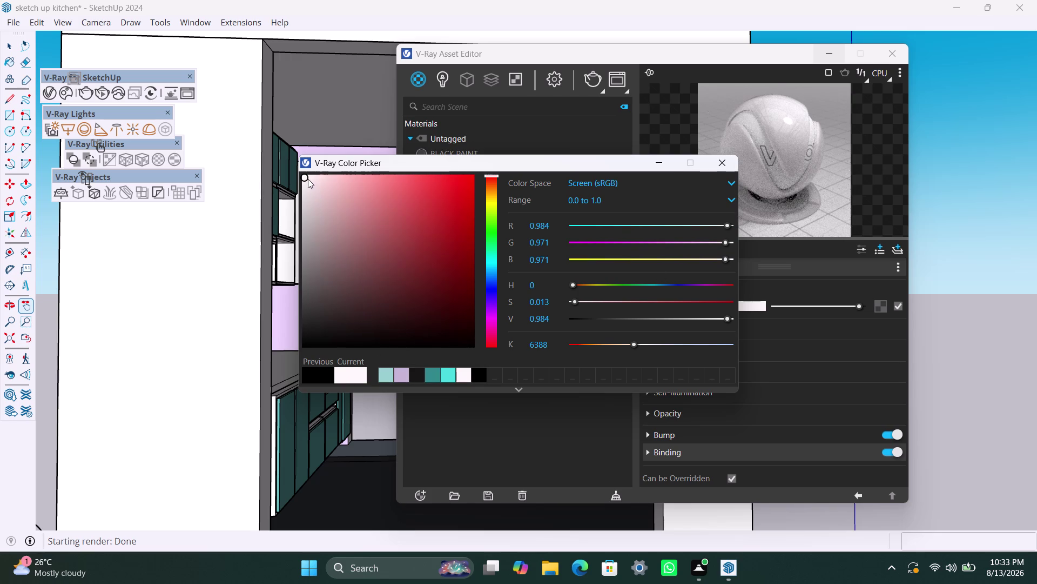
click(318, 269)
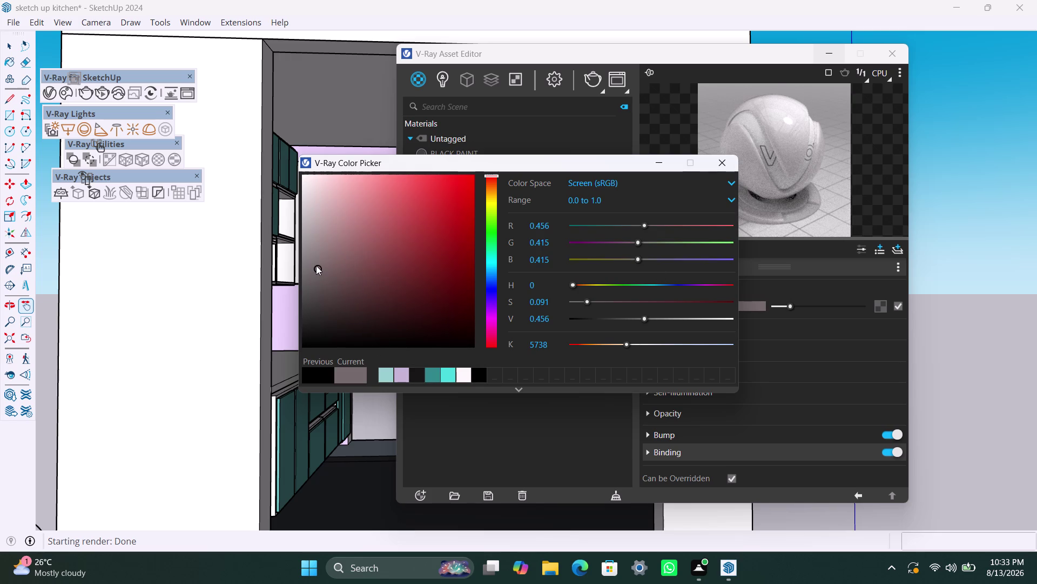
click(315, 242)
click(317, 216)
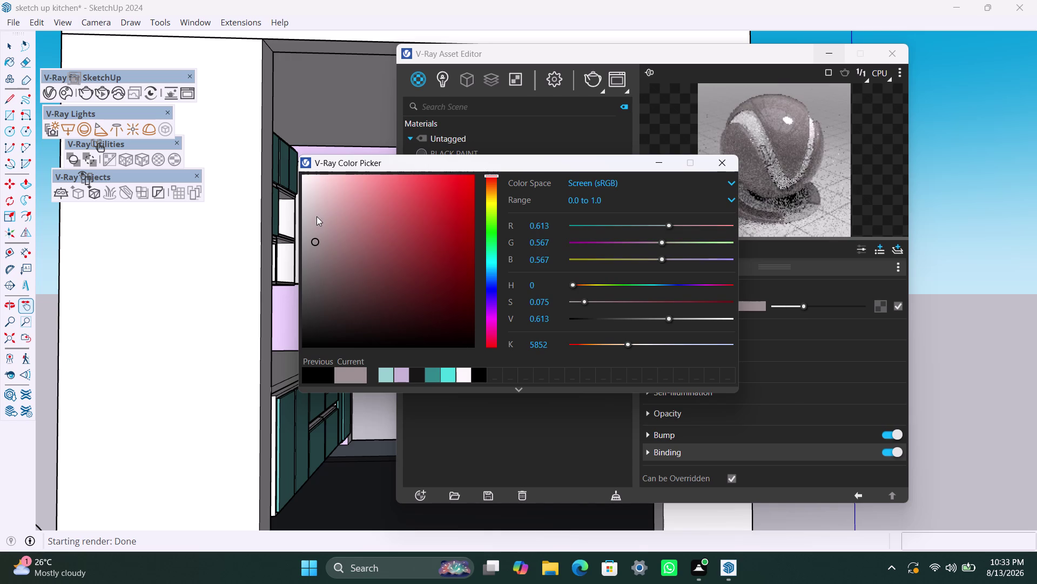
click(355, 201)
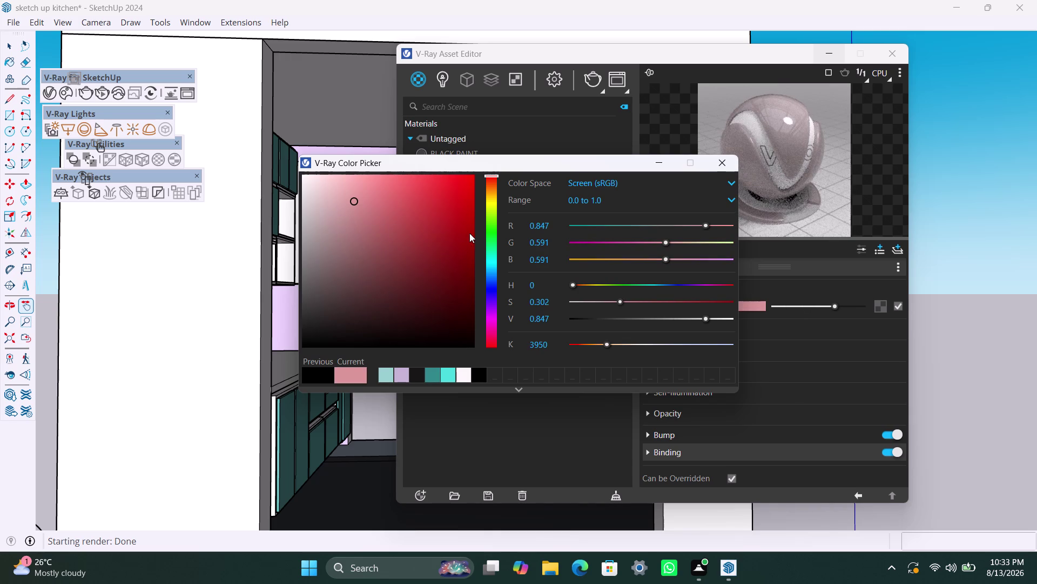
click(487, 231)
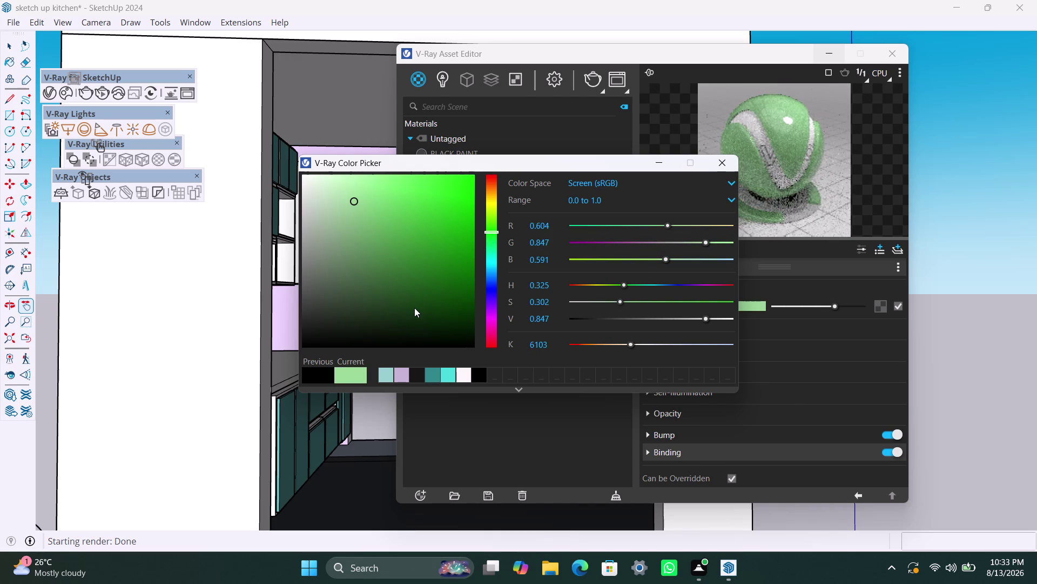
click(414, 308)
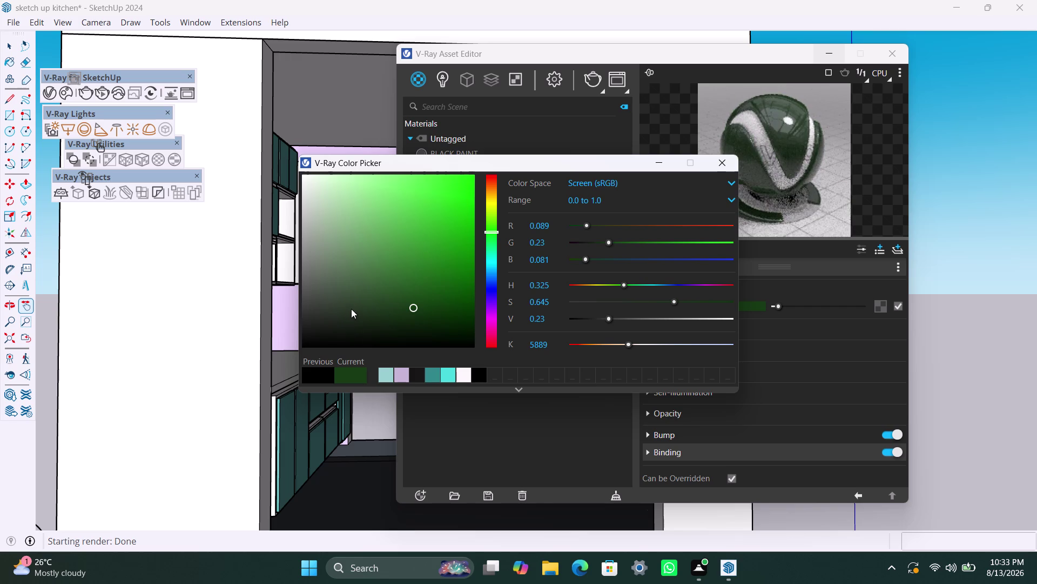
click(395, 314)
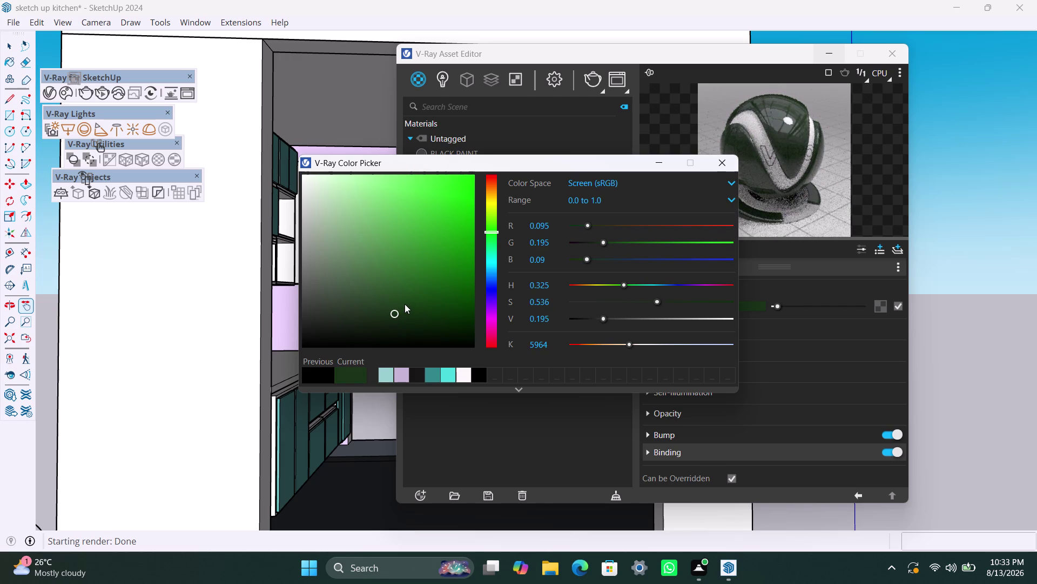
click(404, 303)
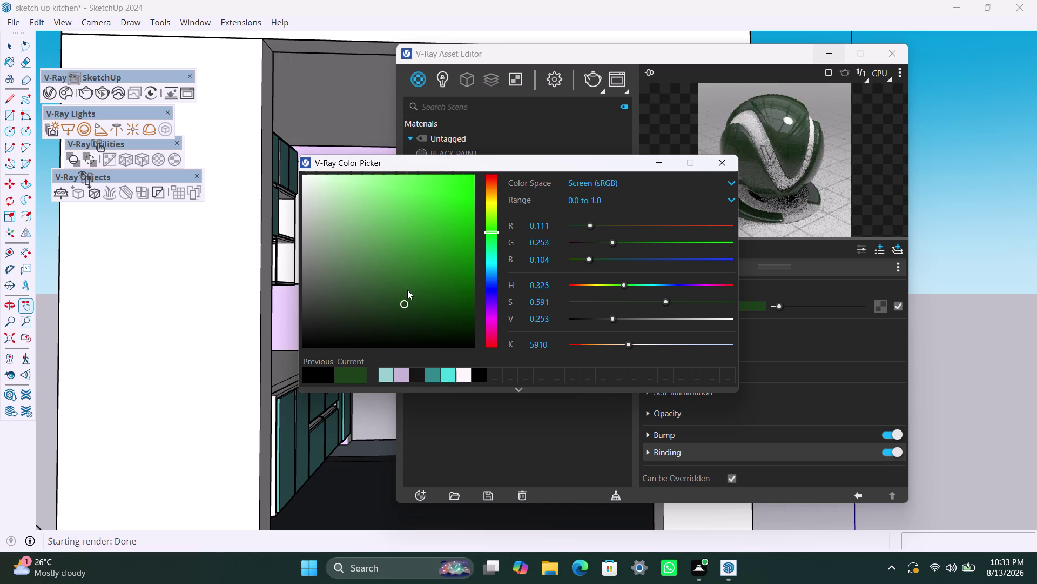
click(411, 285)
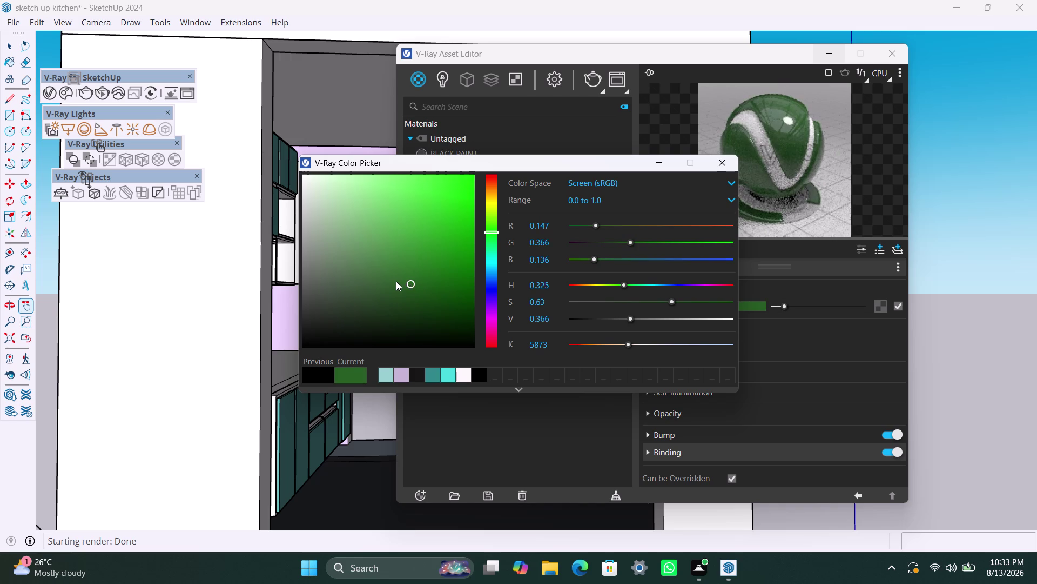
click(395, 282)
click(392, 302)
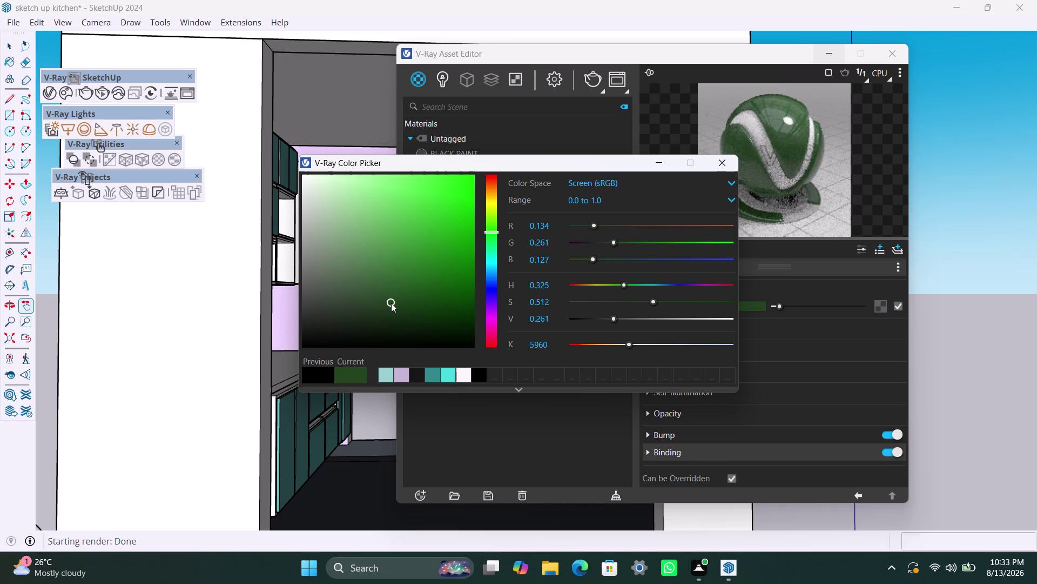
click(358, 254)
click(373, 253)
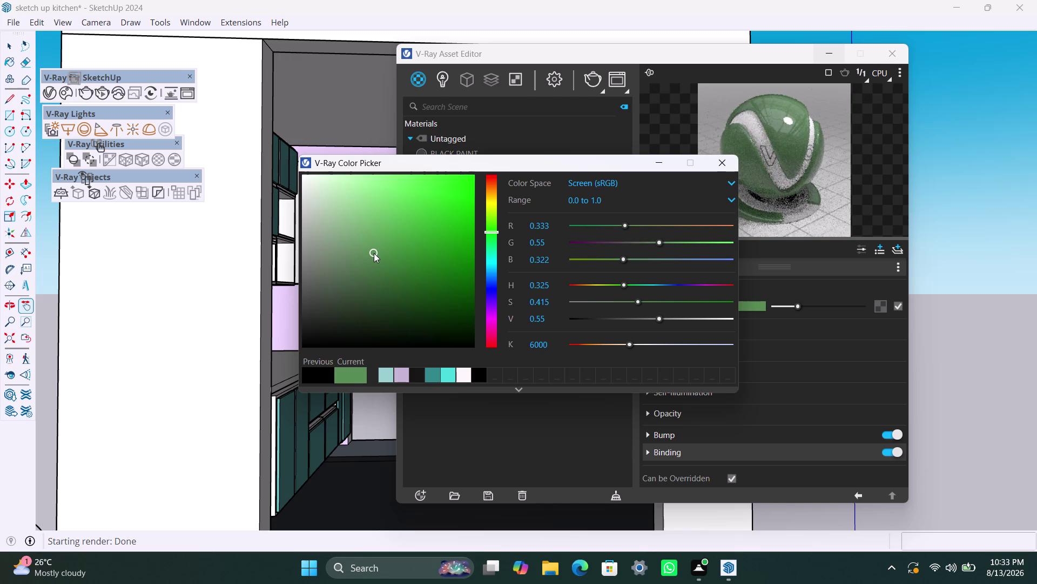
click(378, 256)
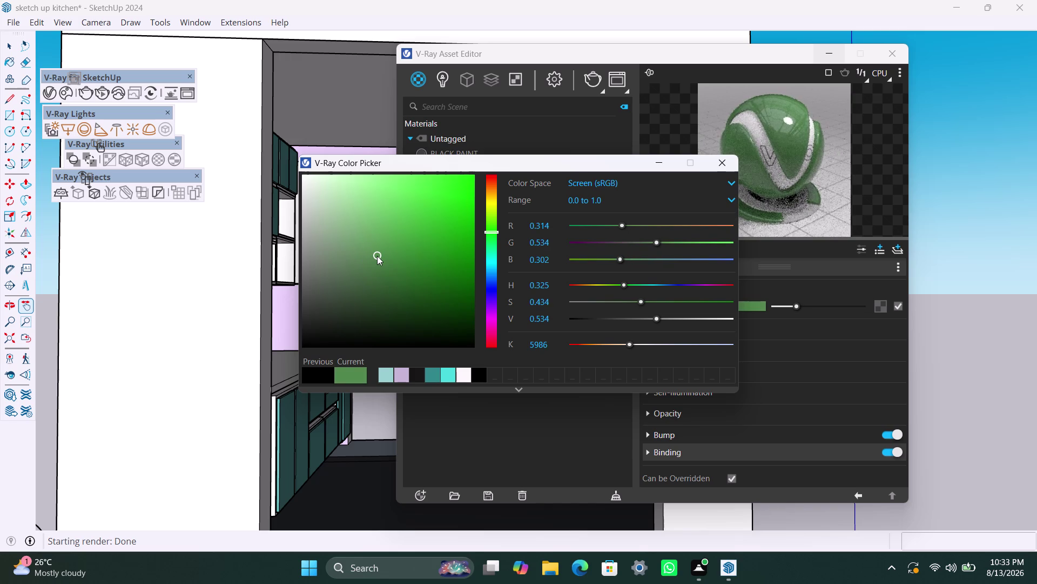
click(362, 285)
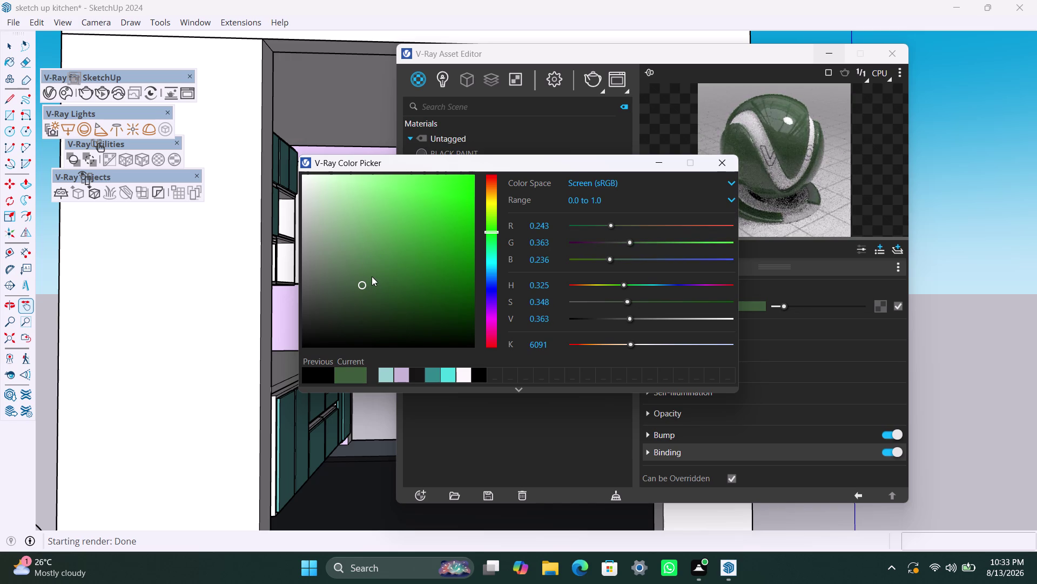
click(372, 272)
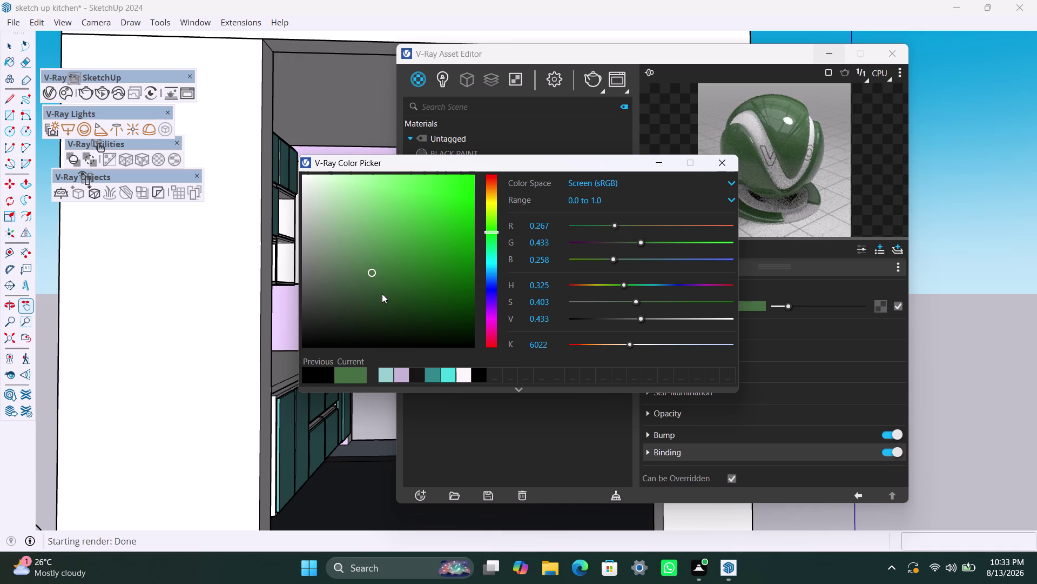
click(415, 314)
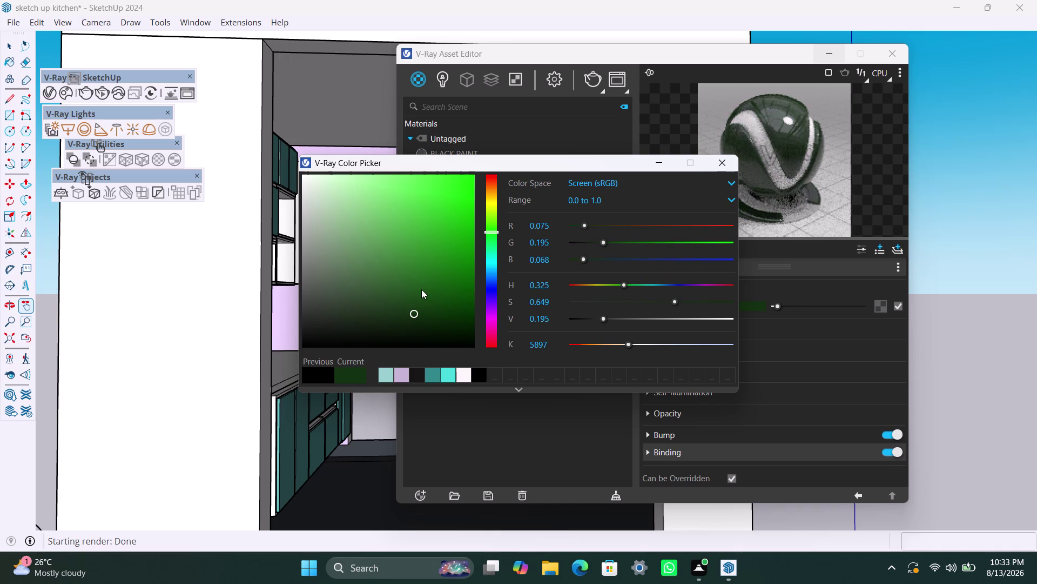
click(413, 303)
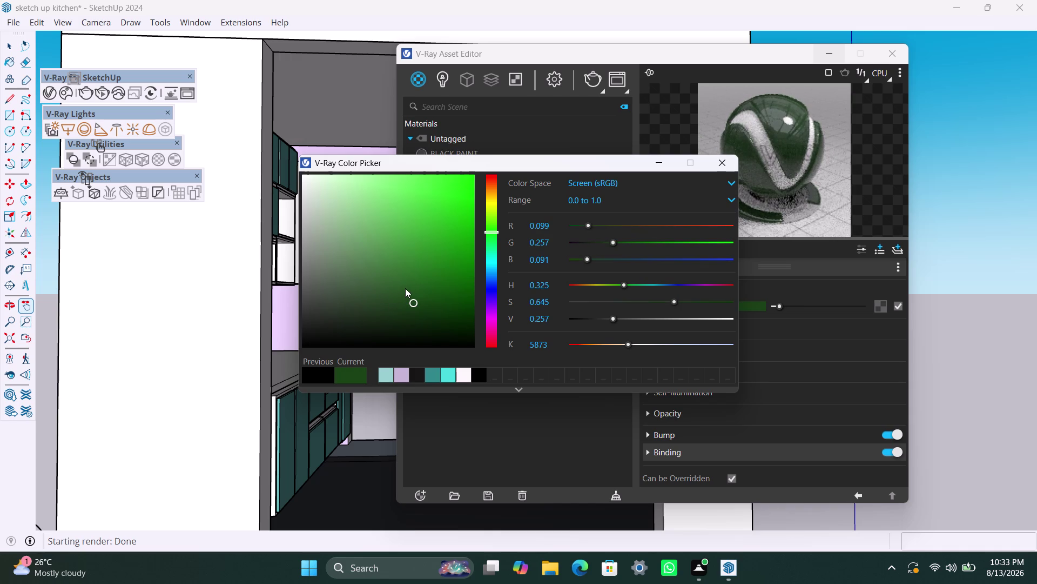
click(407, 296)
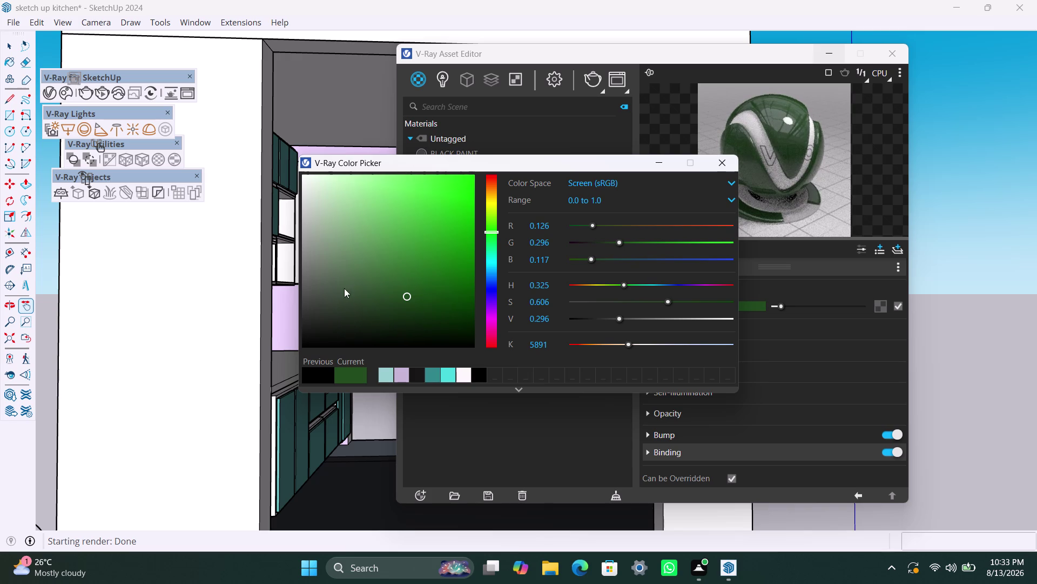
Try pale green, dark brown and bright red shades, then dark green again.
click(308, 183)
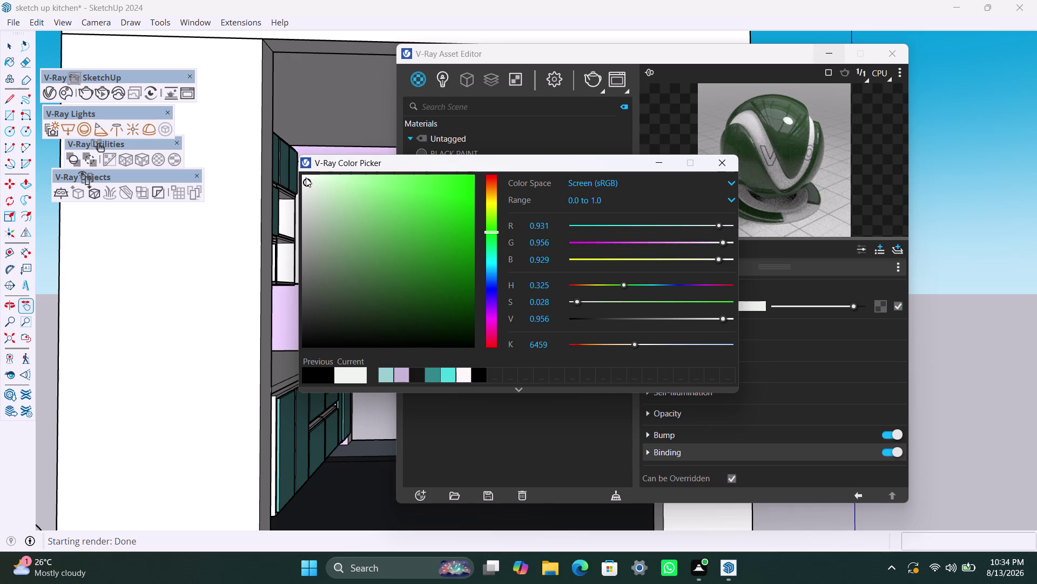
click(320, 190)
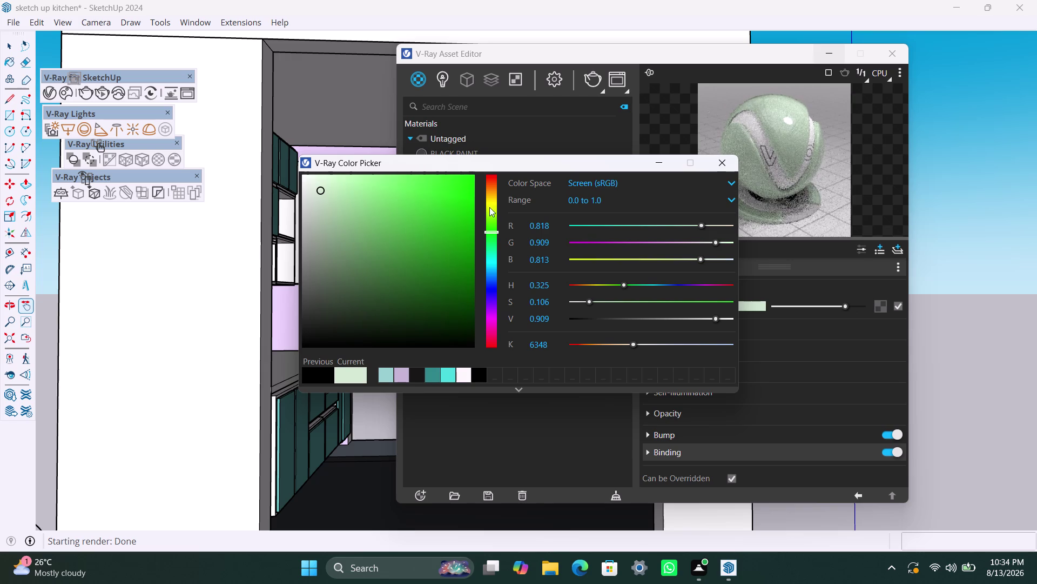
click(490, 187)
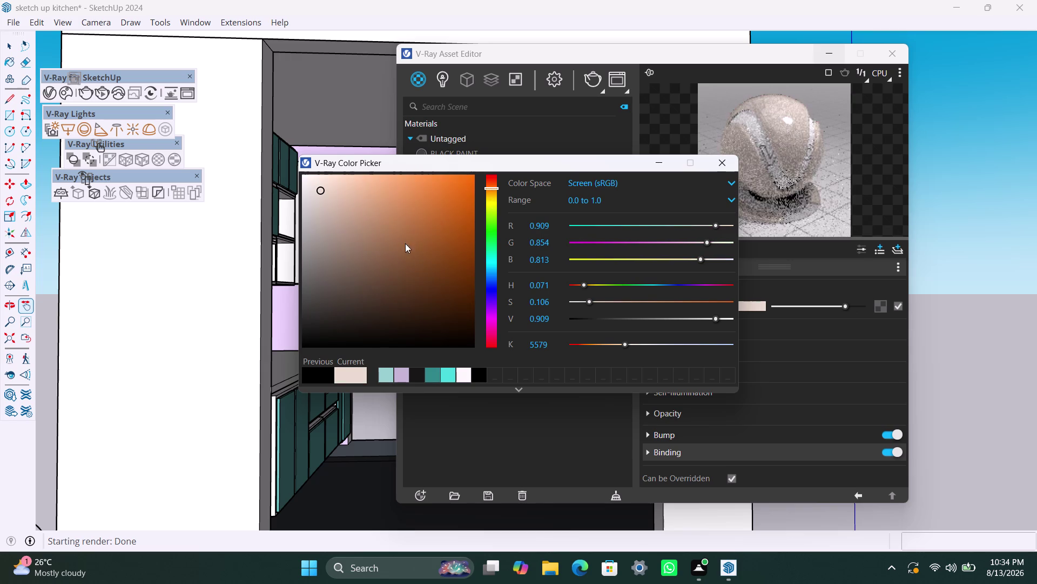
click(407, 295)
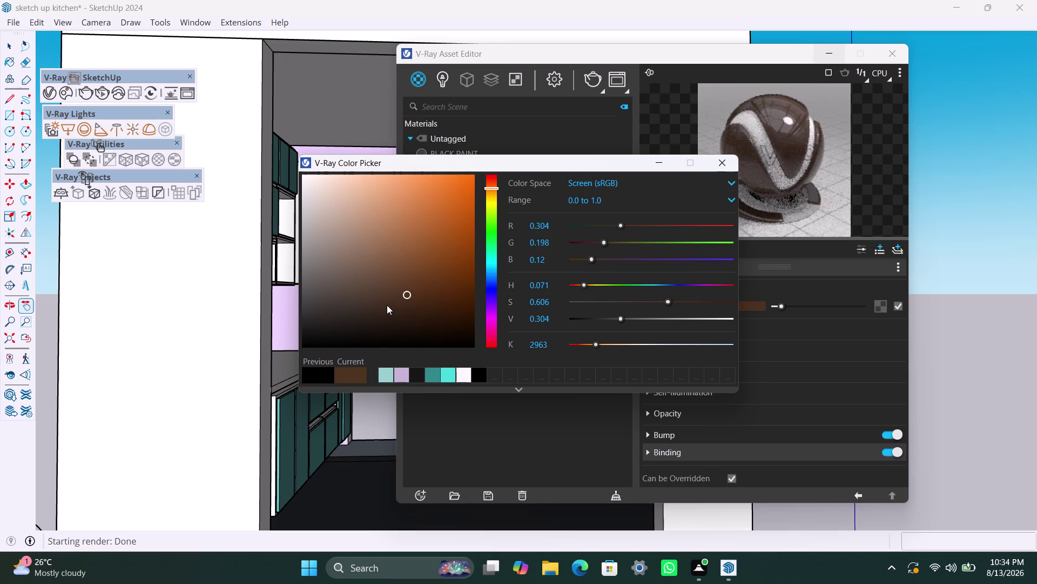
click(386, 304)
click(416, 292)
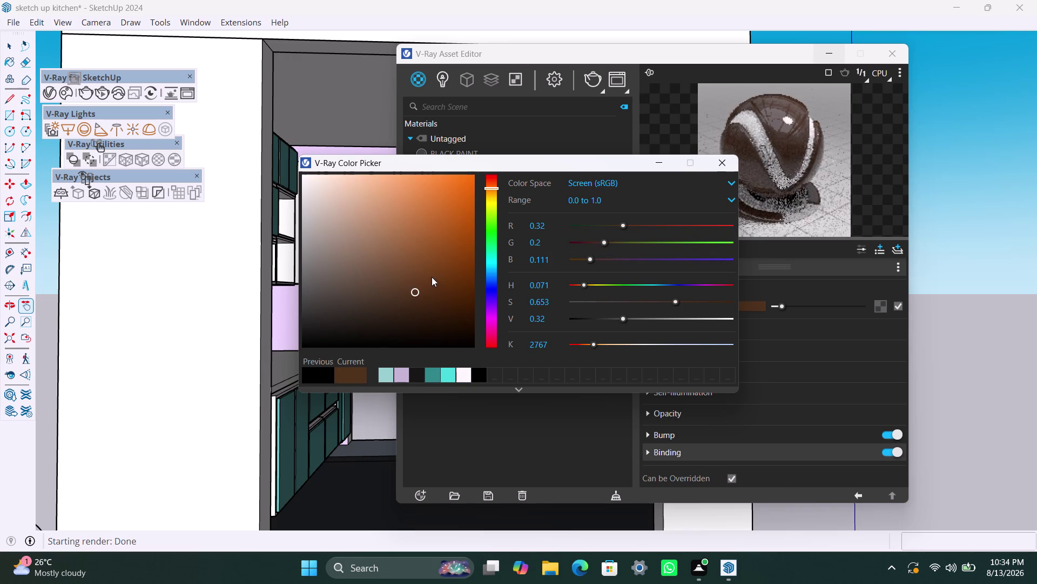
click(432, 276)
click(491, 180)
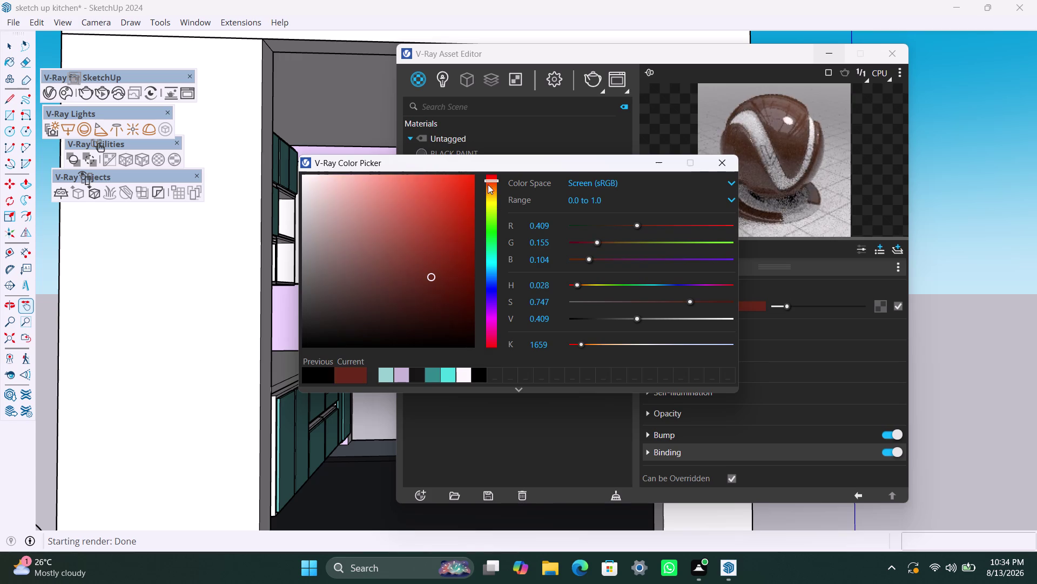
click(424, 233)
click(444, 218)
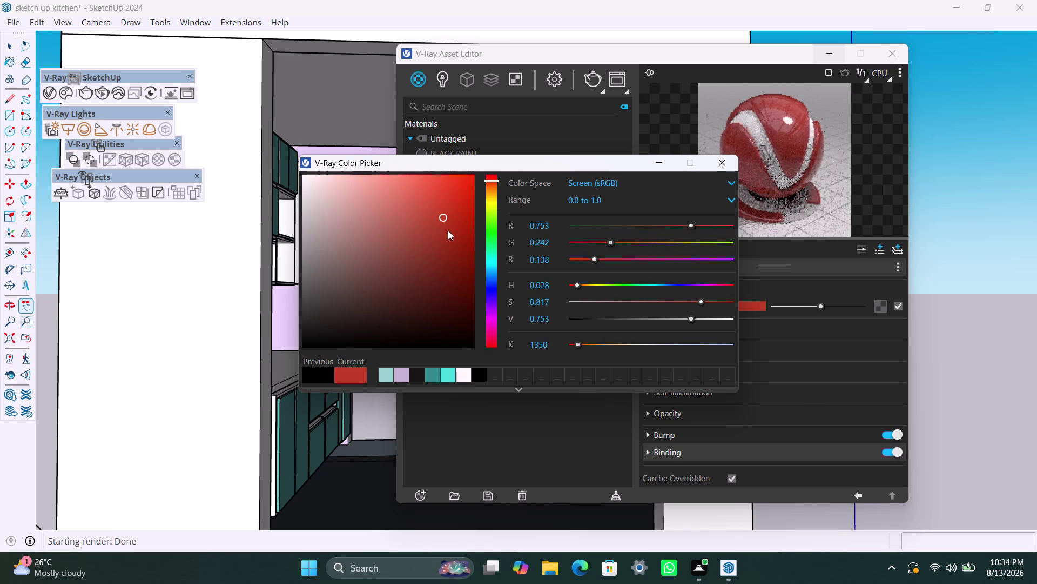
click(448, 230)
click(444, 198)
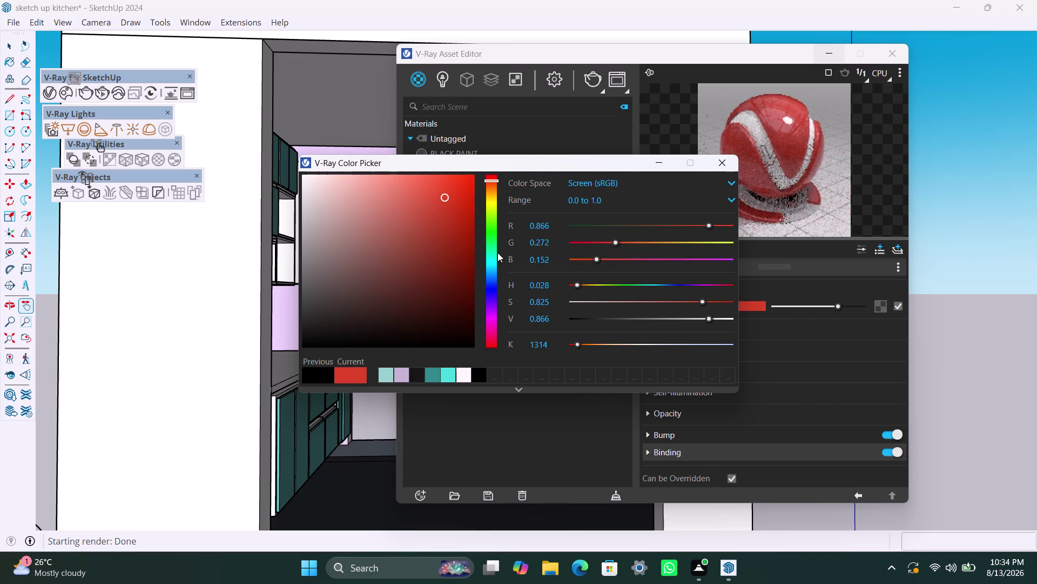
click(491, 228)
click(427, 294)
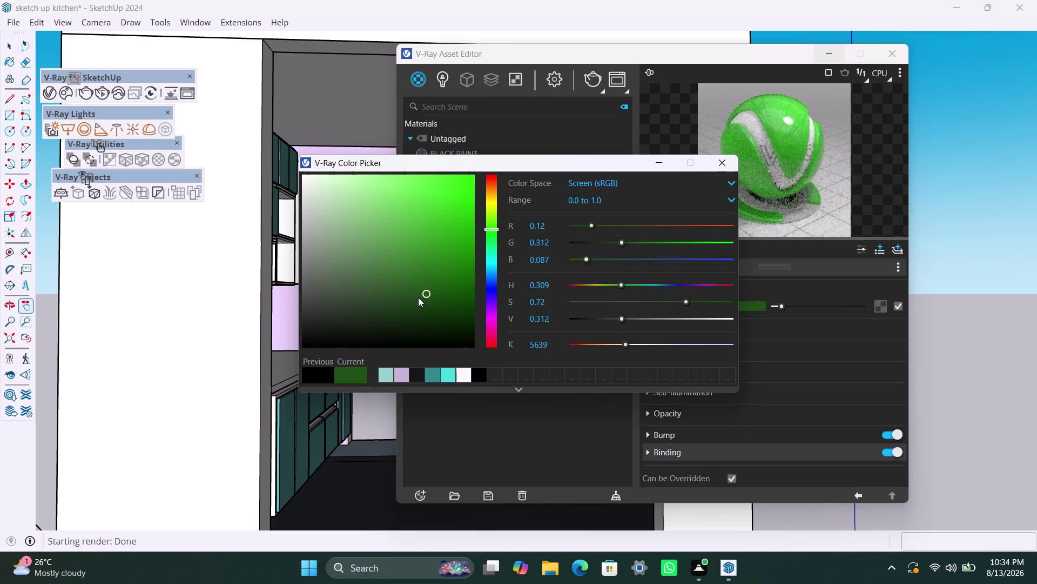
click(405, 303)
click(414, 287)
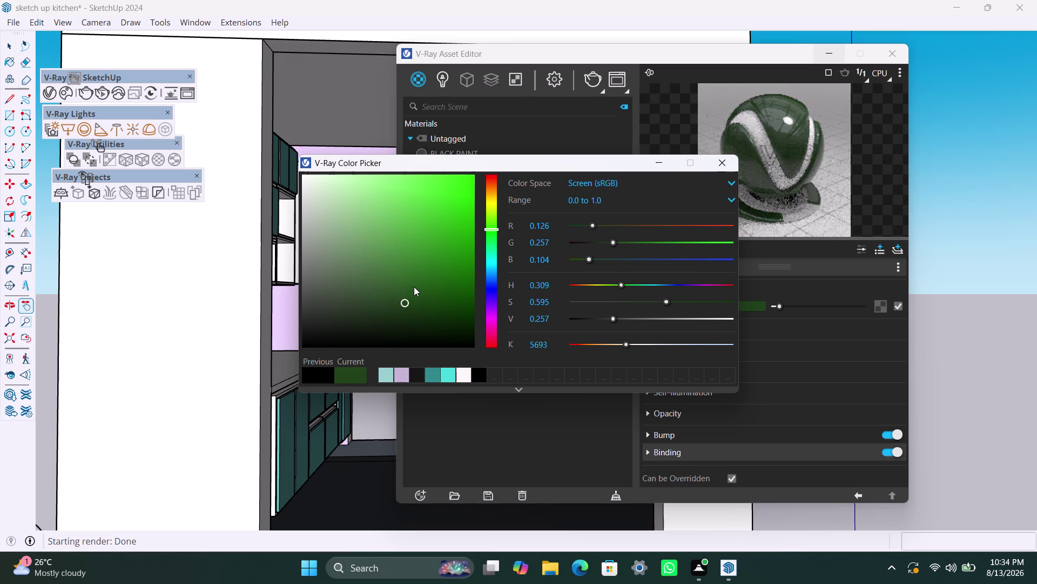
click(419, 287)
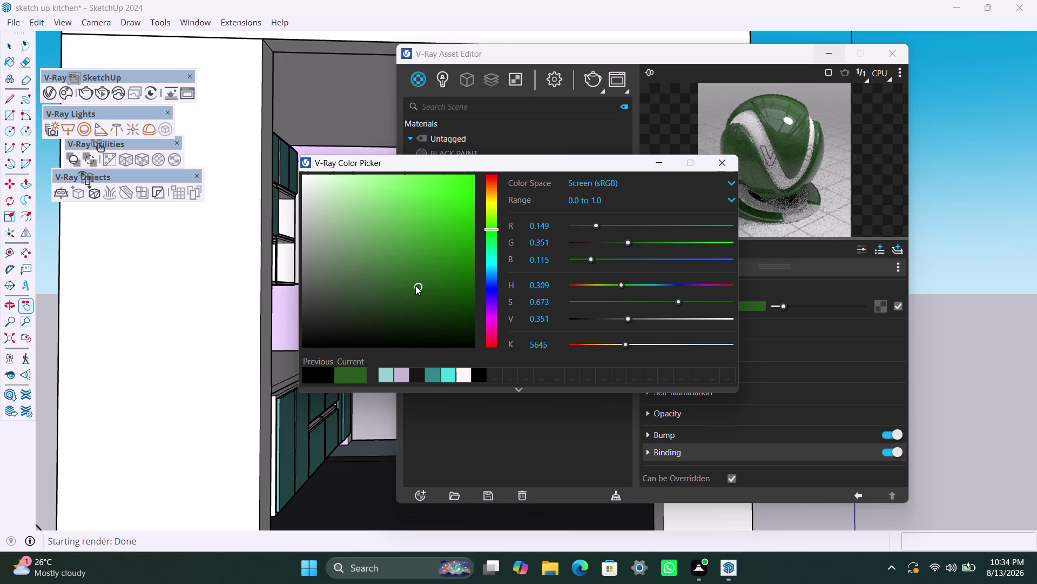
Set the diffuse colour to almost pure white and close the colour picker.
click(463, 377)
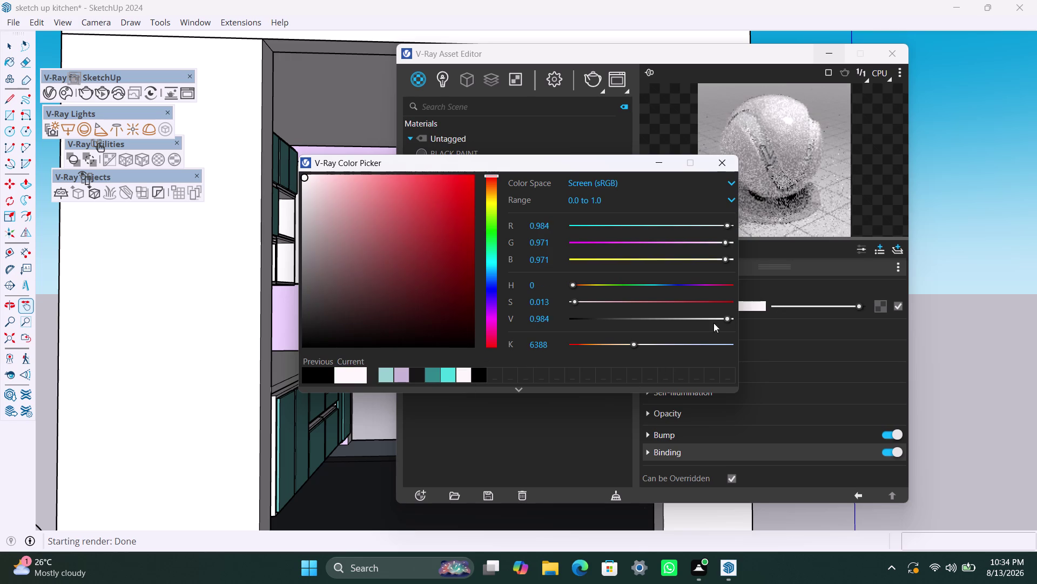
click(933, 203)
click(666, 165)
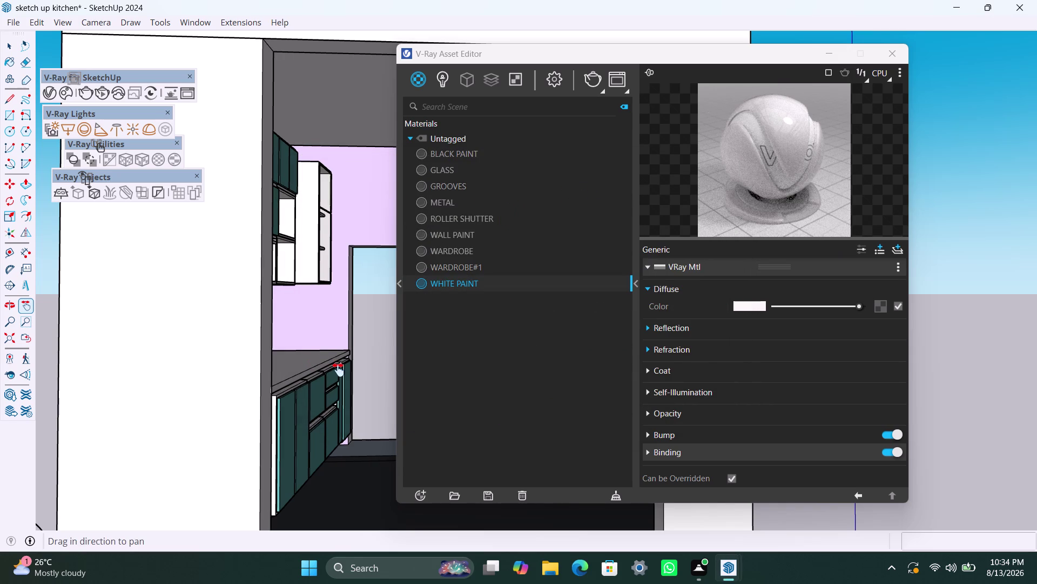
Apply WHITE PAINT to the selected kitchen countertop, then orbit in to inspect its finish.
key(Escape)
key(space)
click(319, 358)
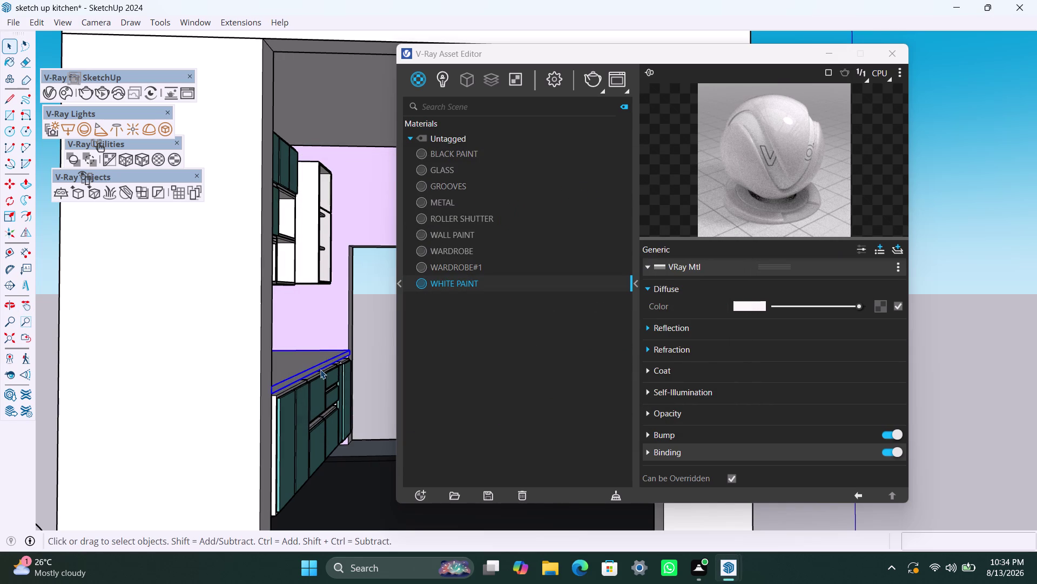
right_click(455, 287)
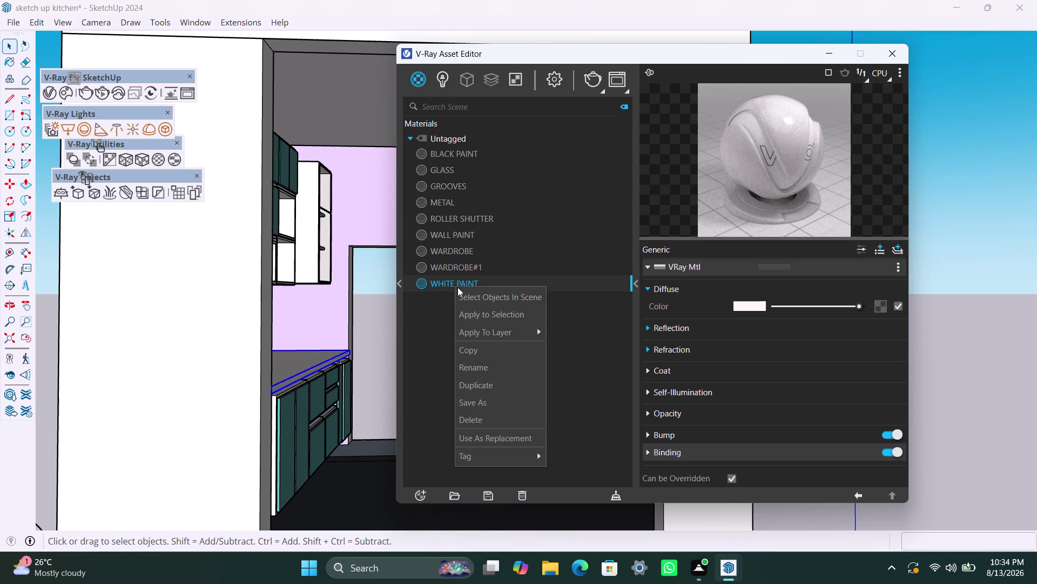
click(473, 311)
scroll(down, 3)
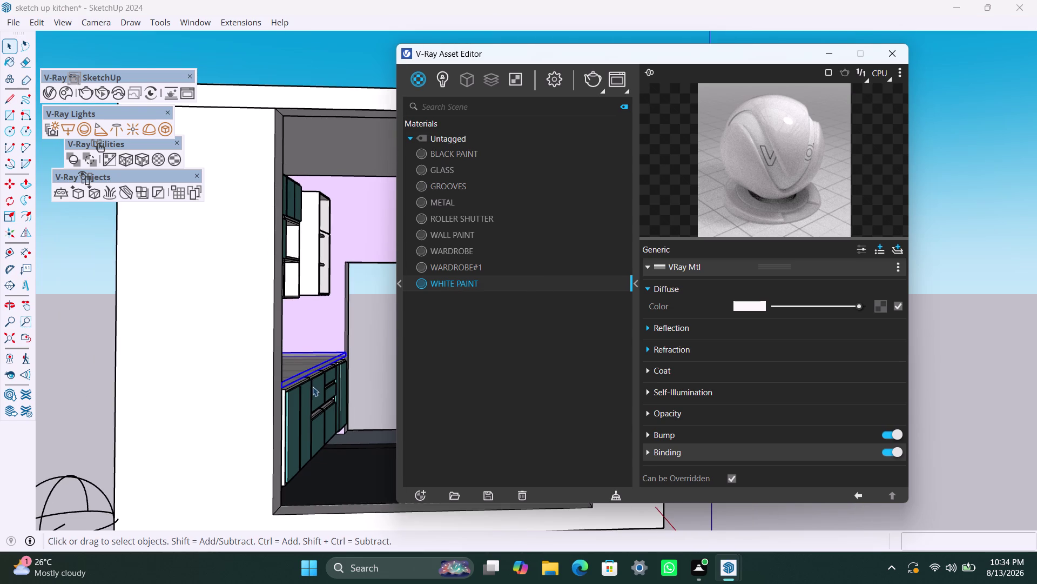
middle_drag(315, 388, 294, 458)
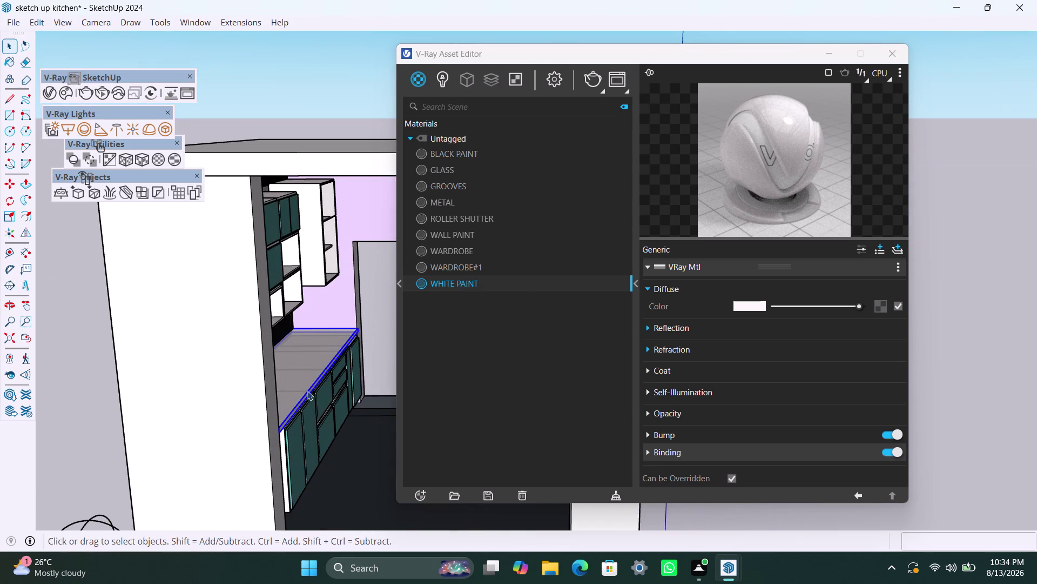
scroll(up, 3)
click(383, 316)
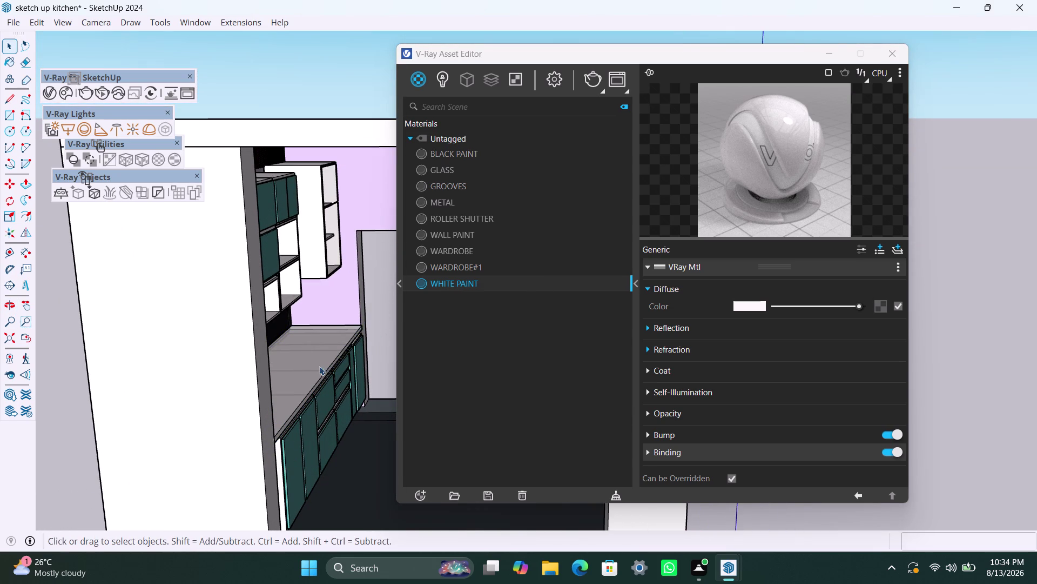
scroll(up, 3)
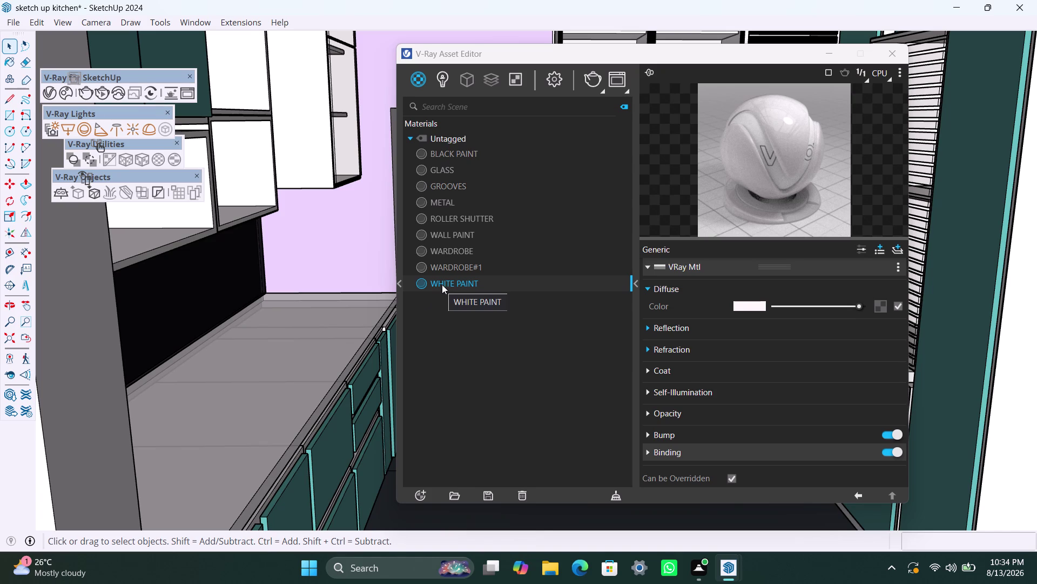
Raise the WHITE PAINT reflection metalness to about 0.57.
click(662, 327)
drag(778, 413, 805, 416)
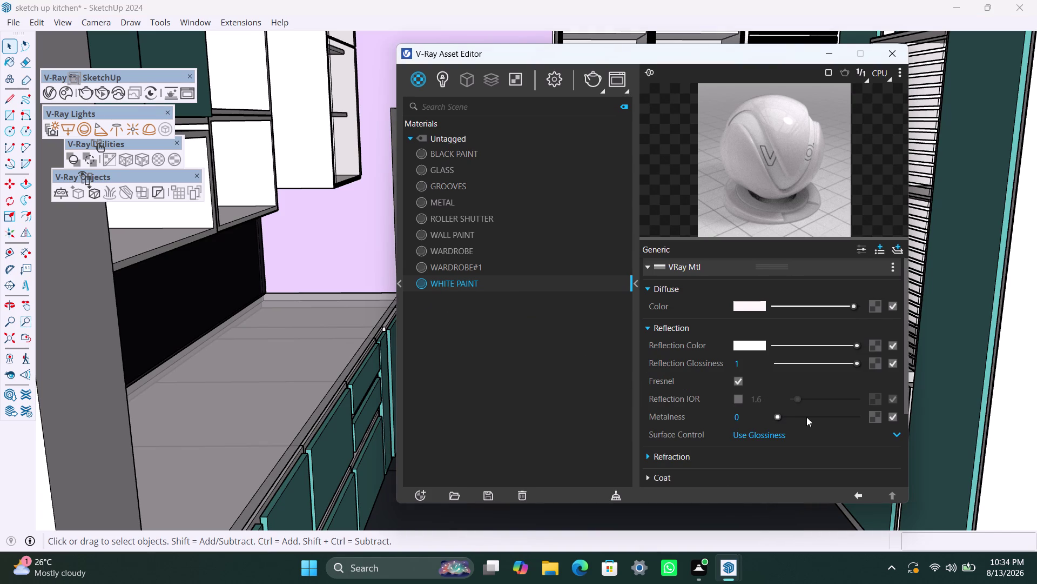
drag(806, 417, 807, 417)
drag(779, 415, 823, 416)
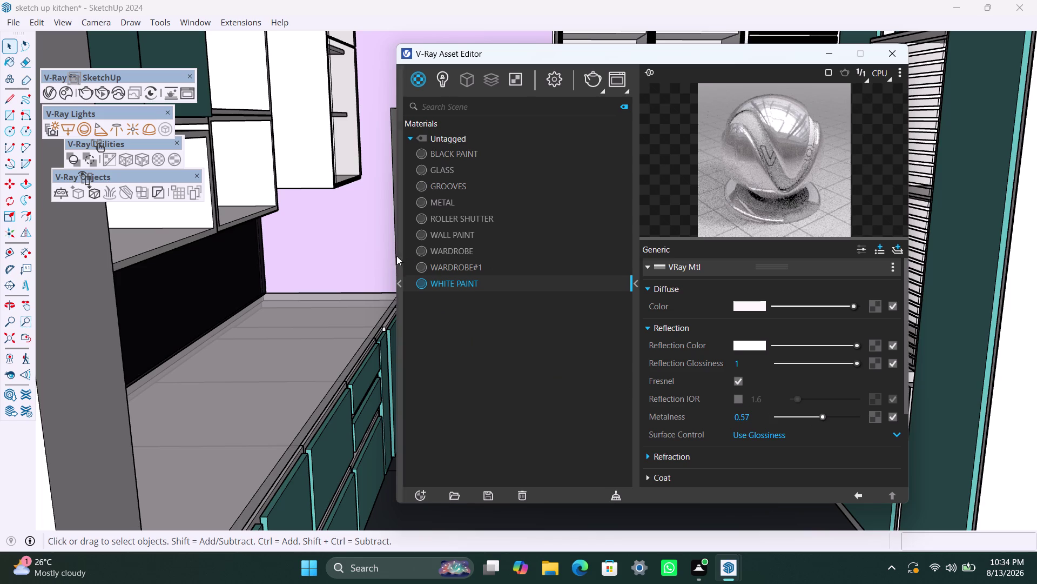
Set the WHITE PAINT refraction colour to black.
click(653, 456)
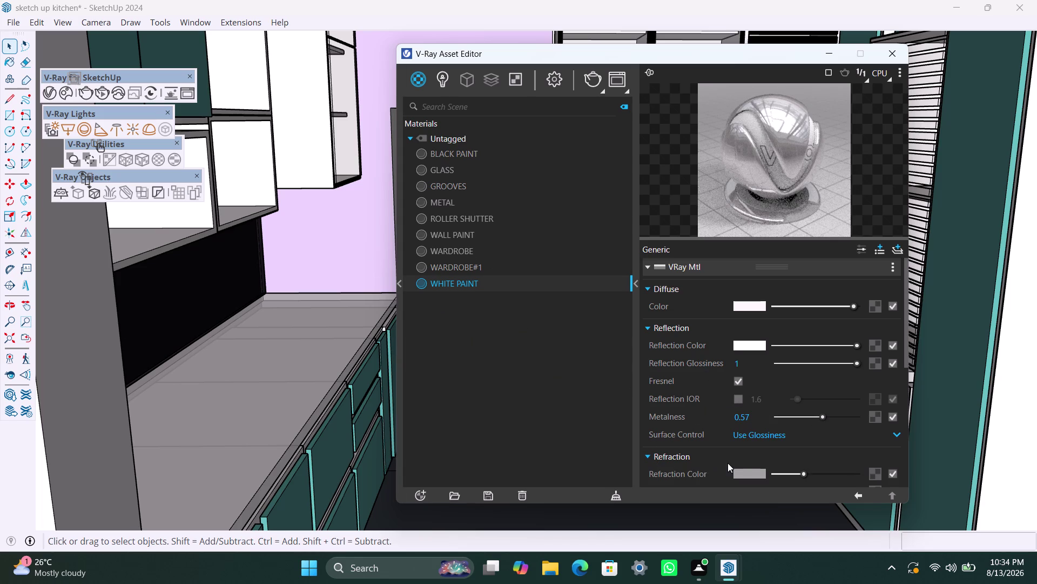
scroll(down, 3)
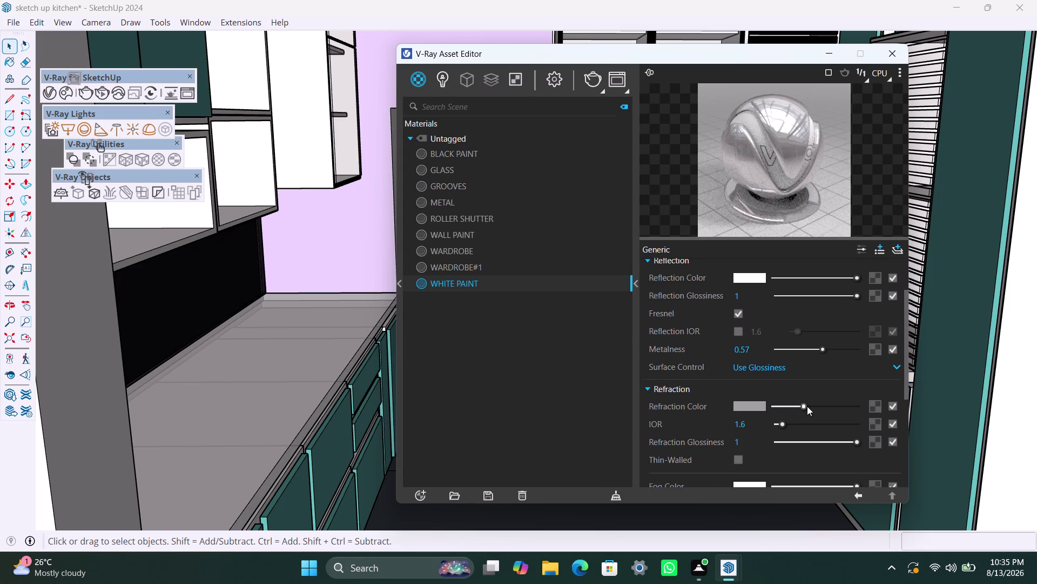
drag(807, 405, 861, 415)
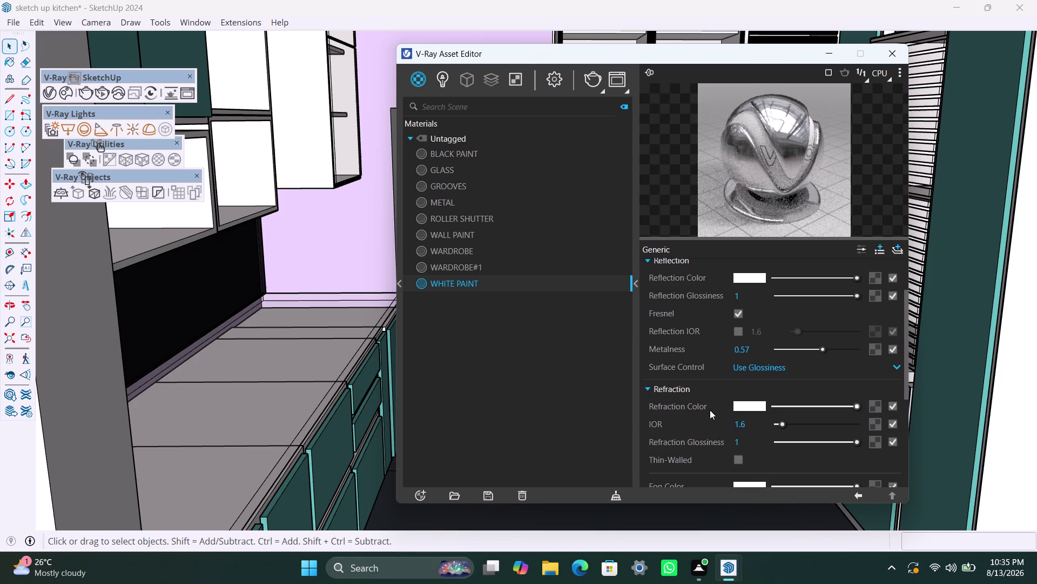
click(774, 405)
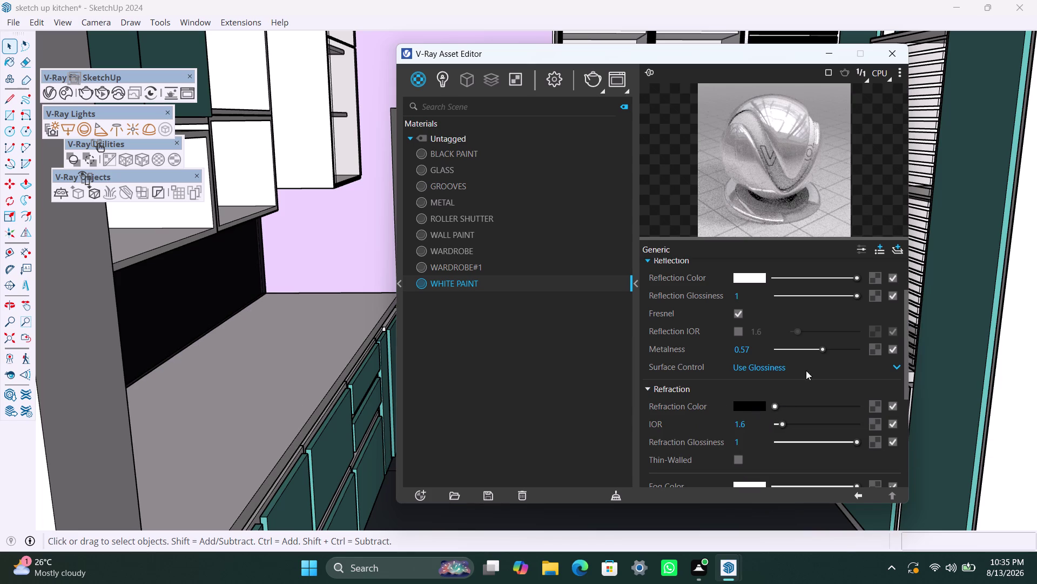
Dim the WHITE PAINT reflection colour to light grey.
drag(851, 277, 820, 276)
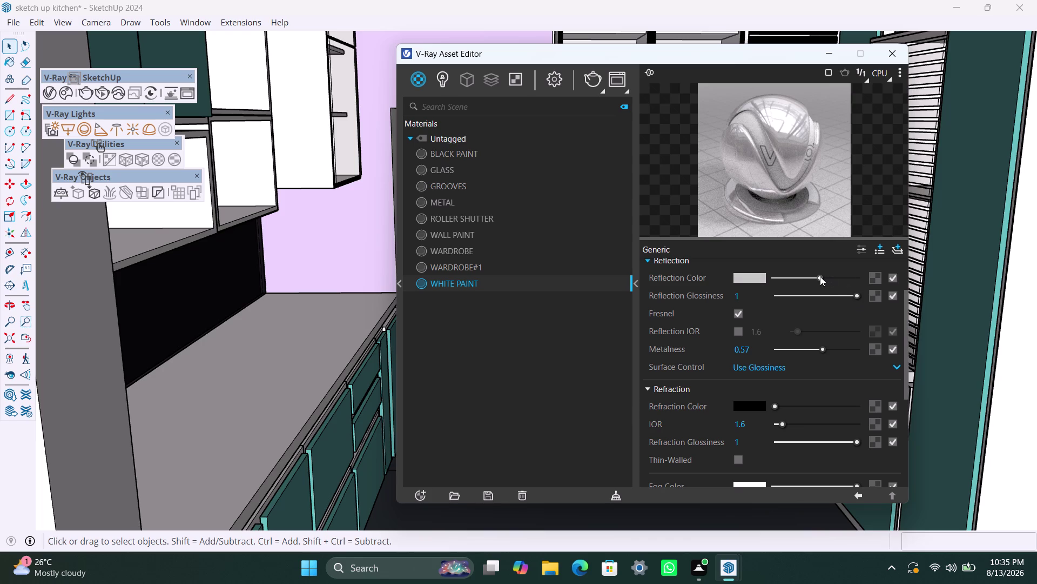
drag(820, 276, 818, 276)
drag(816, 276, 810, 276)
scroll(down, 3)
scroll(down, 3)
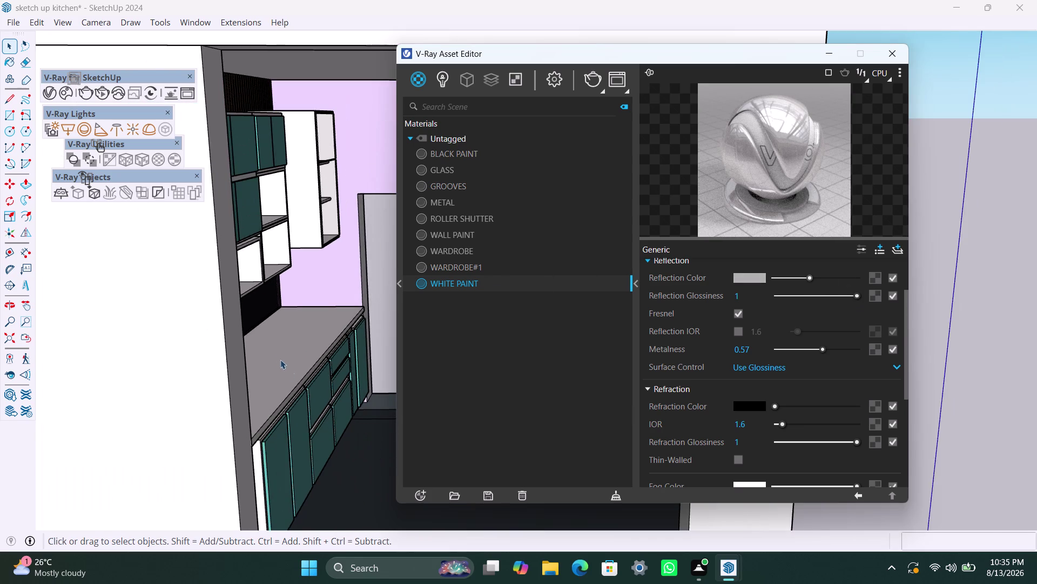
Orbit to the counter group below the windows and select it.
middle_drag(292, 380, 349, 407)
scroll(down, 3)
scroll(down, 3)
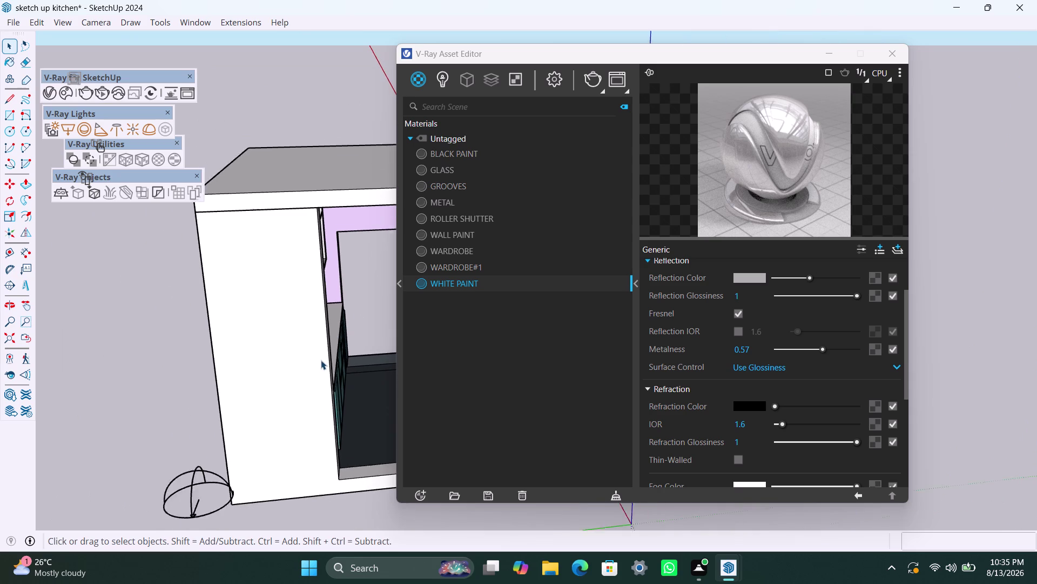
middle_drag(317, 364, 165, 363)
scroll(up, 3)
middle_drag(259, 366, 306, 384)
click(336, 283)
double_click(336, 284)
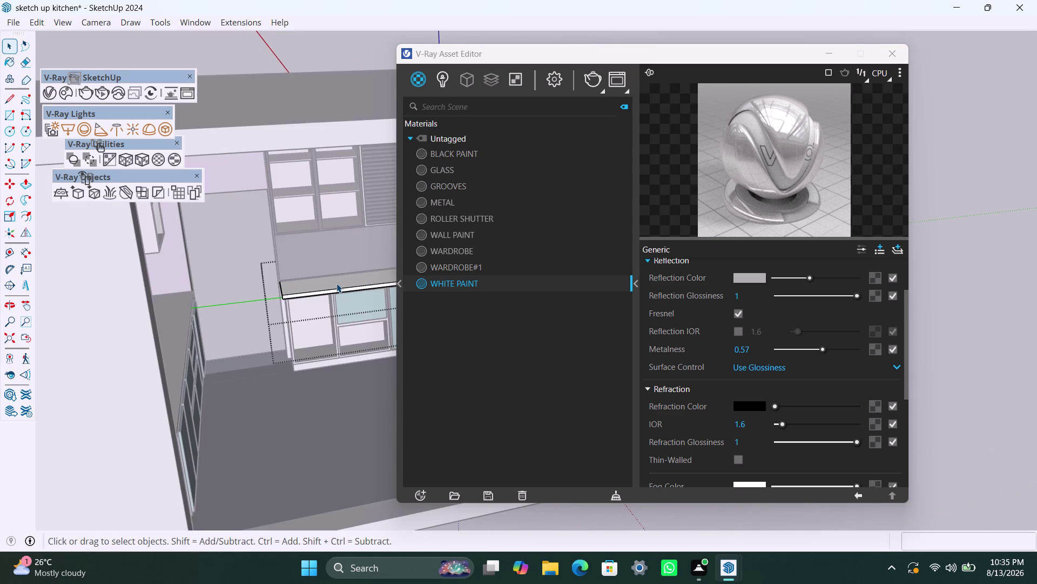
click(301, 52)
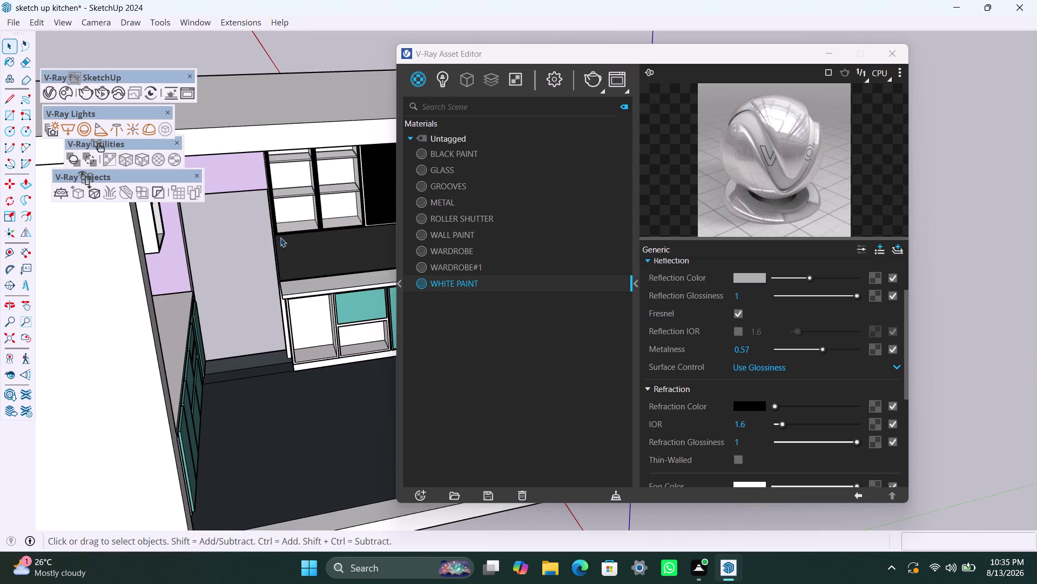
Apply WHITE PAINT to the counter top piece, then clear the selection.
click(288, 289)
right_click(439, 284)
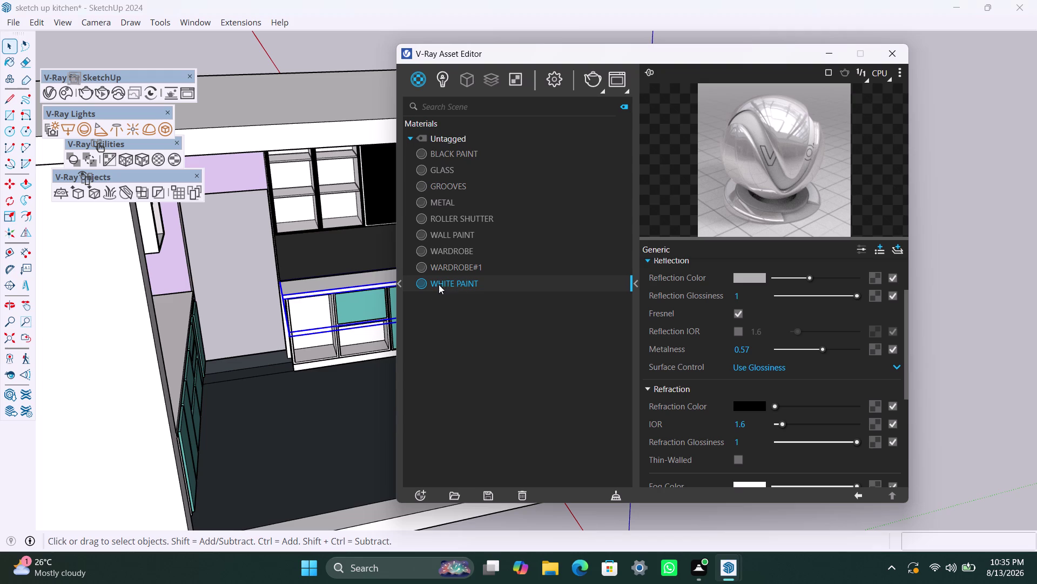
click(463, 309)
click(441, 281)
right_click(441, 280)
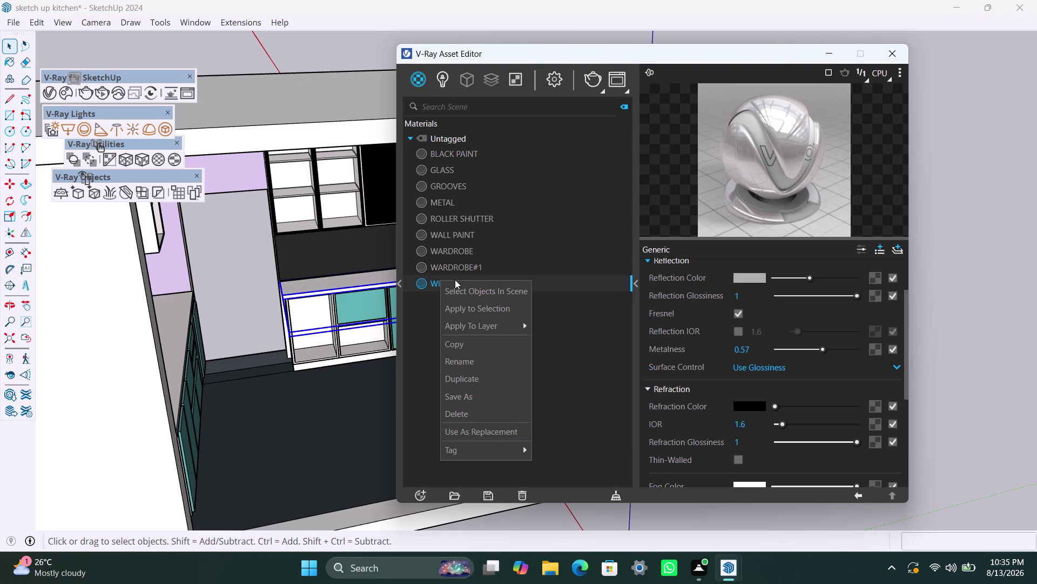
click(478, 304)
click(368, 50)
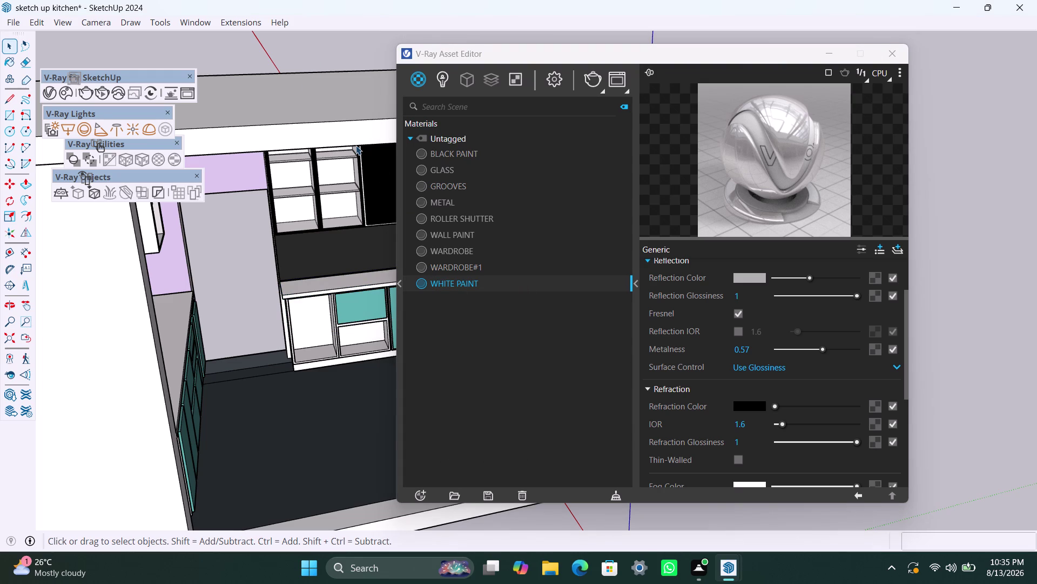
Orbit back across the kitchen to face the front wall straight on.
scroll(up, 3)
middle_drag(328, 378, 219, 401)
scroll(down, 3)
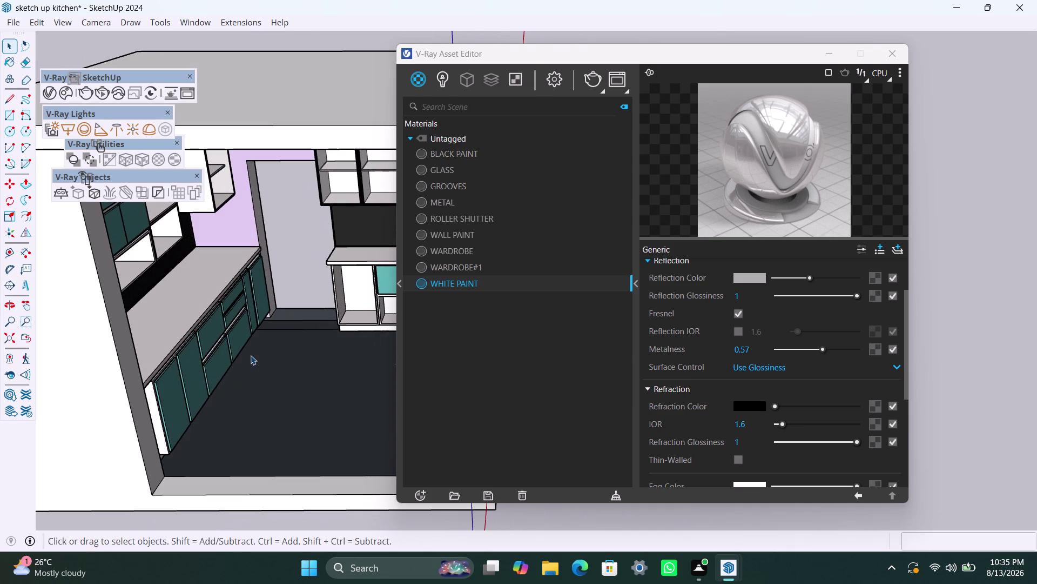
middle_drag(255, 357, 453, 365)
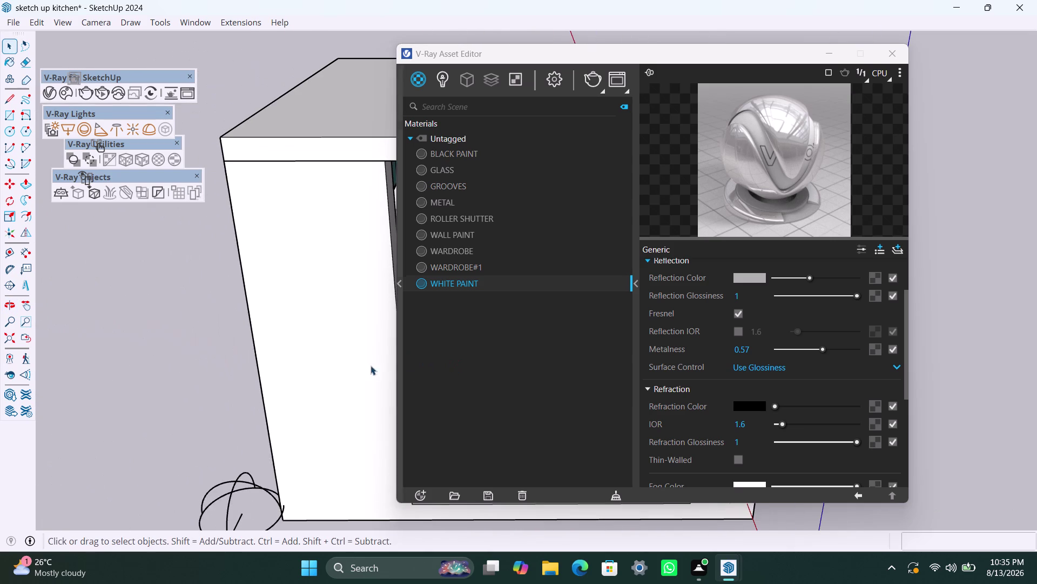
scroll(up, 3)
middle_drag(357, 343, 363, 219)
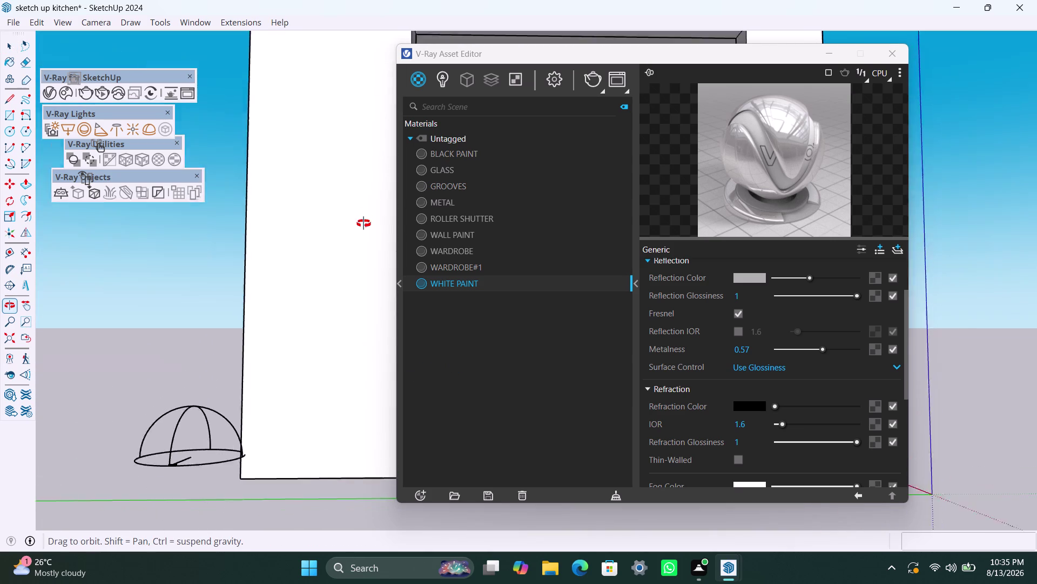
middle_drag(363, 219, 358, 259)
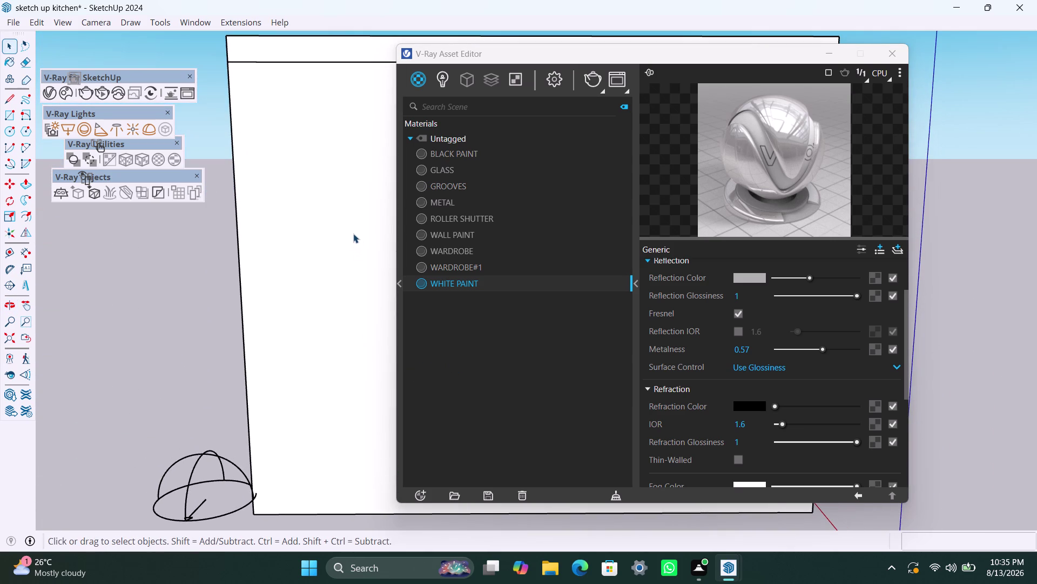
scroll(up, 3)
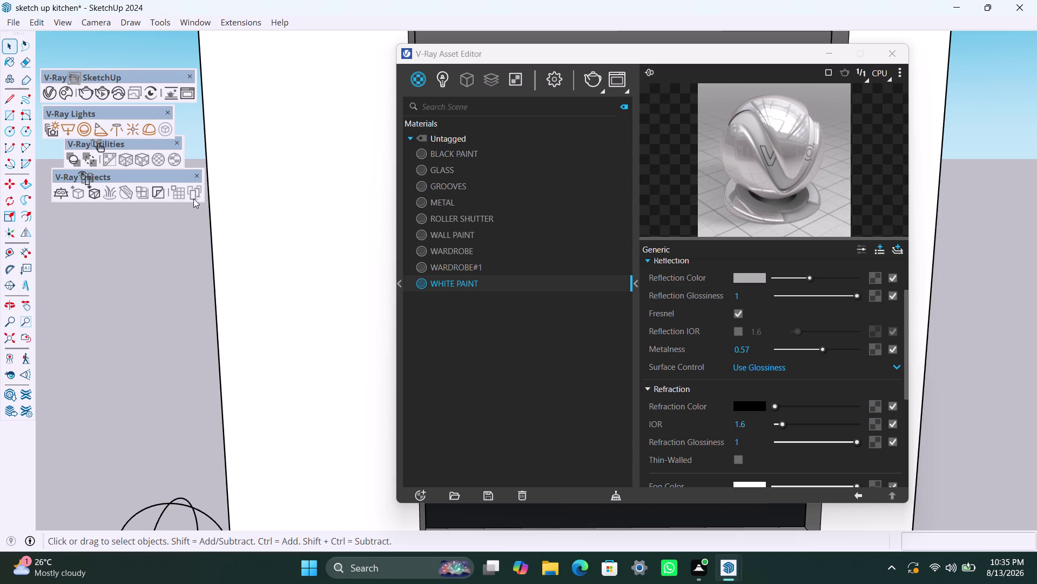
Switch to Two-Point Perspective, pan to frame the front wall, and start a V-Ray render.
click(103, 20)
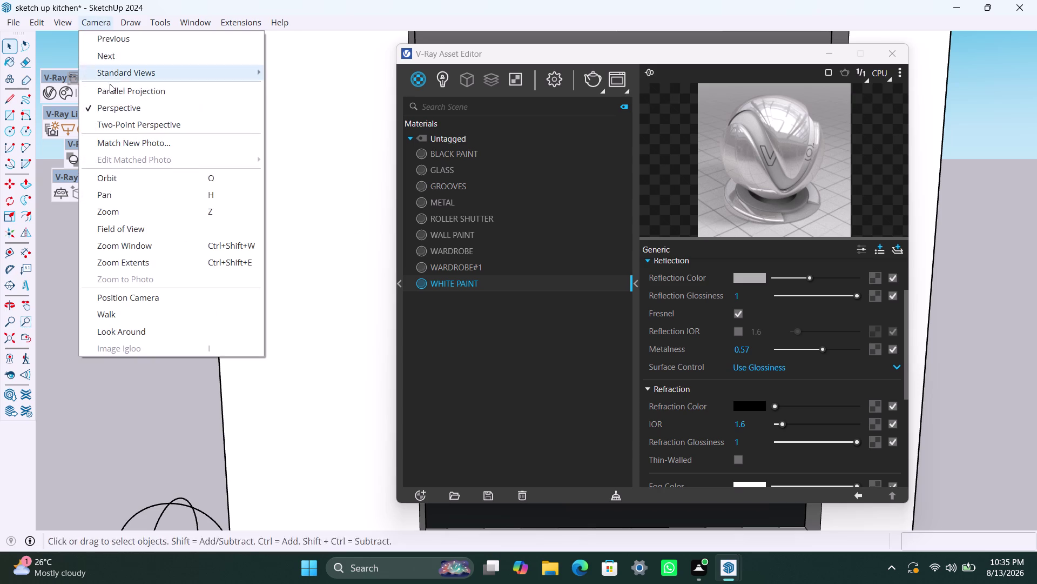
click(117, 124)
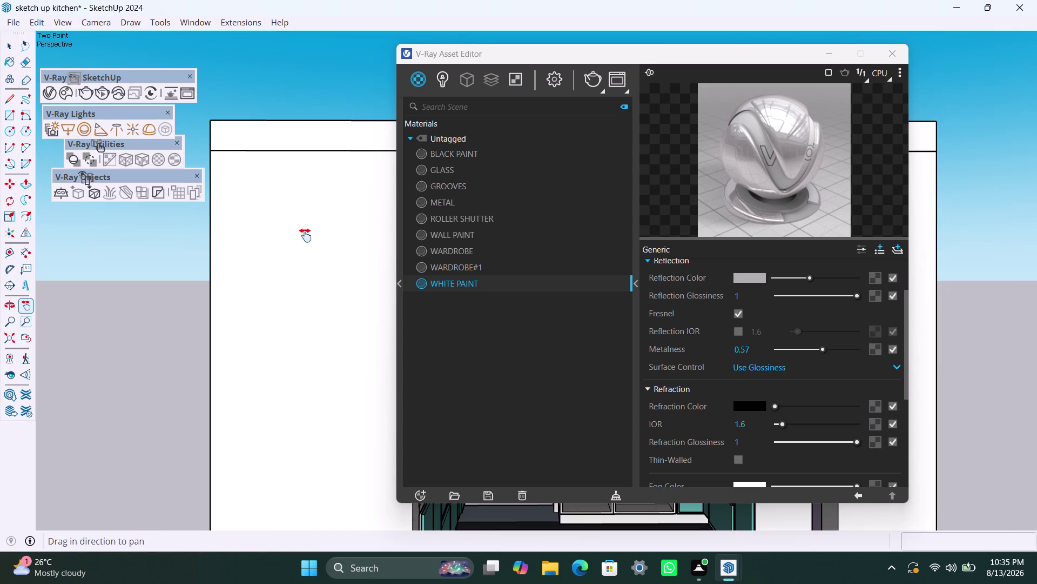
middle_drag(305, 235, 305, 156)
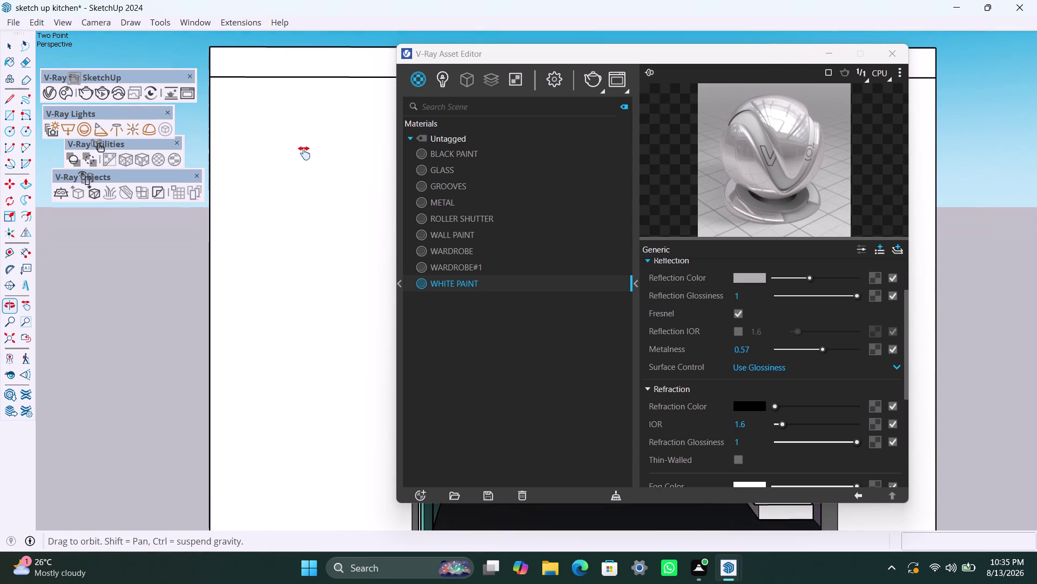
middle_drag(304, 157, 303, 144)
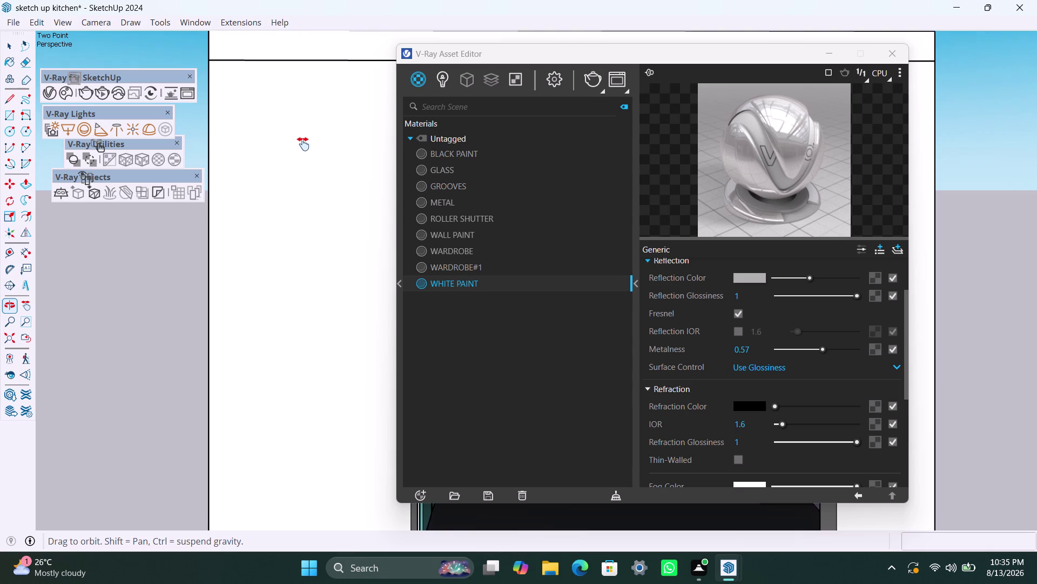
middle_drag(303, 144, 304, 120)
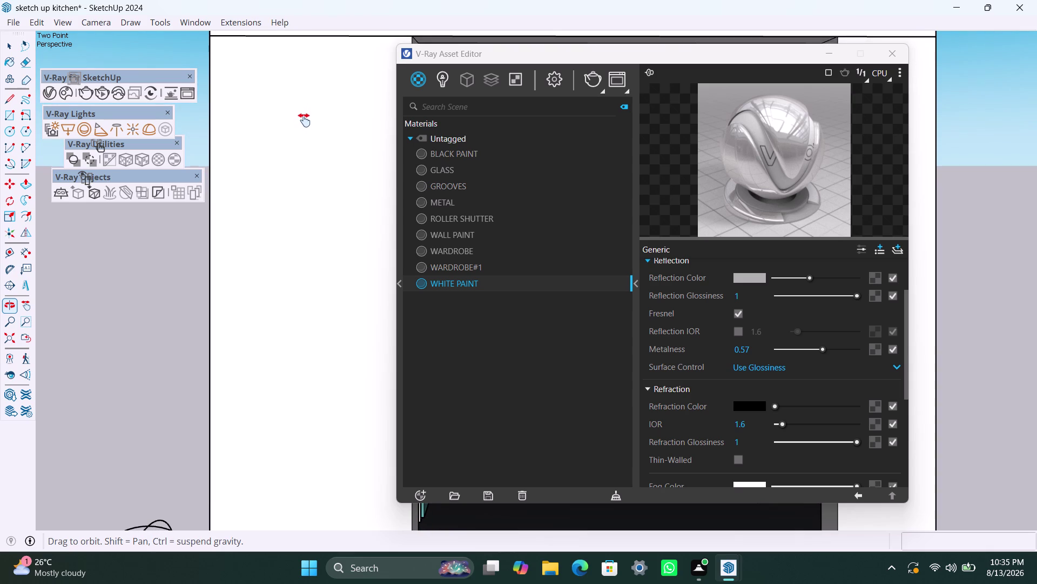
middle_drag(304, 120, 305, 119)
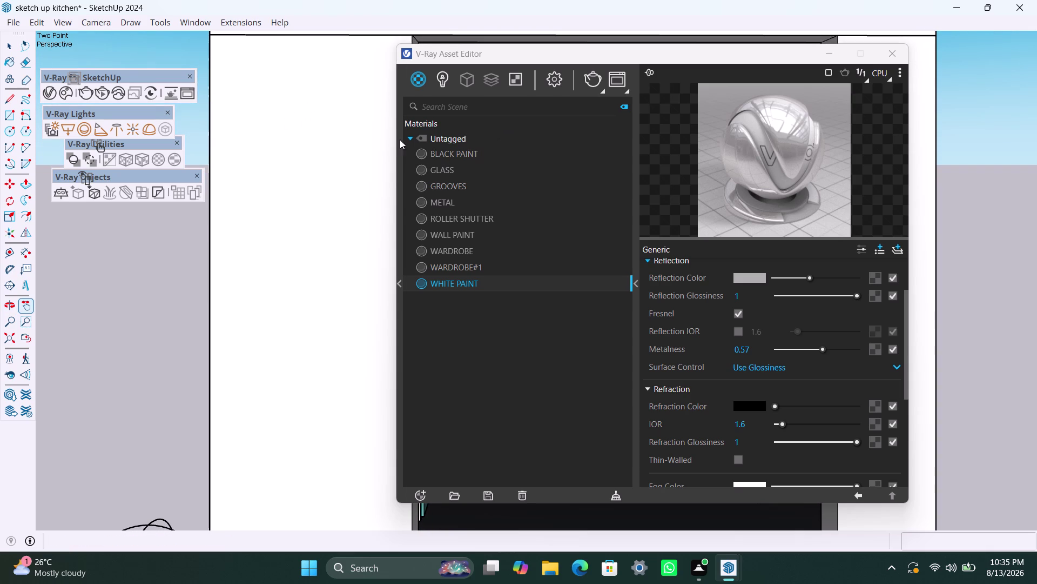
click(597, 76)
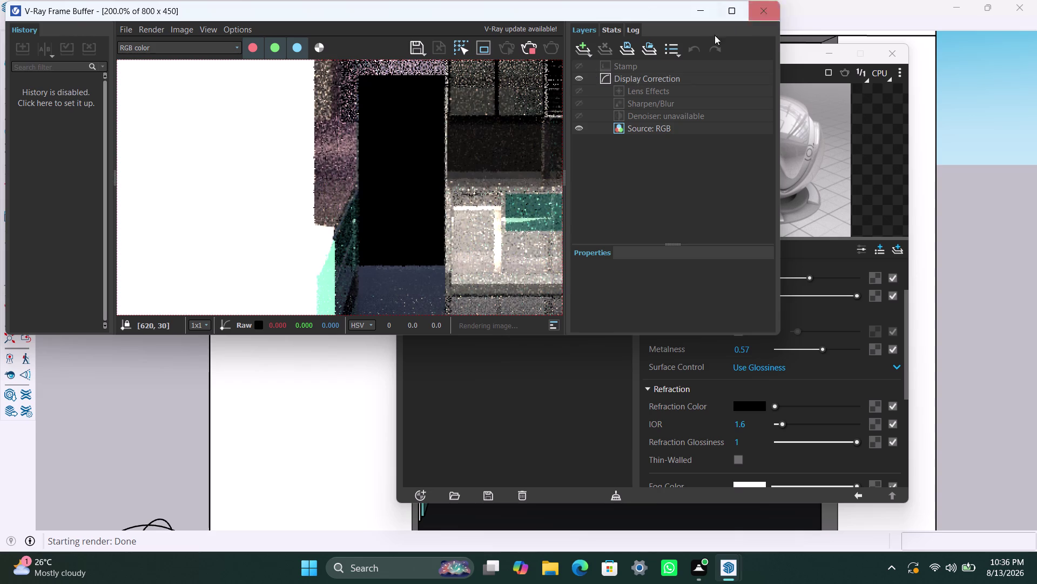
Maximize the V-Ray frame buffer, let the render finish, then close it.
click(722, 10)
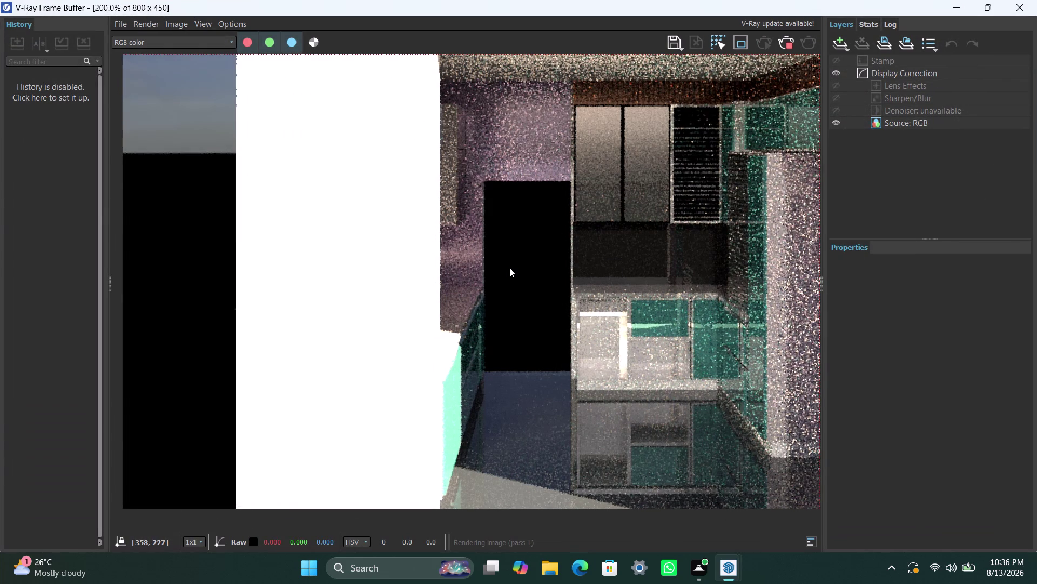
middle_drag(510, 268, 409, 260)
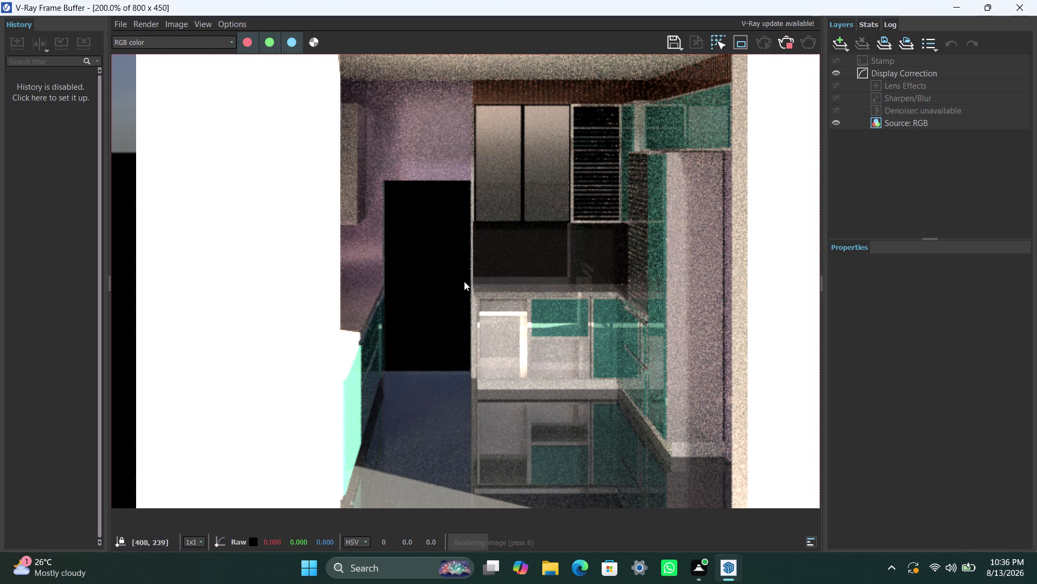
click(792, 43)
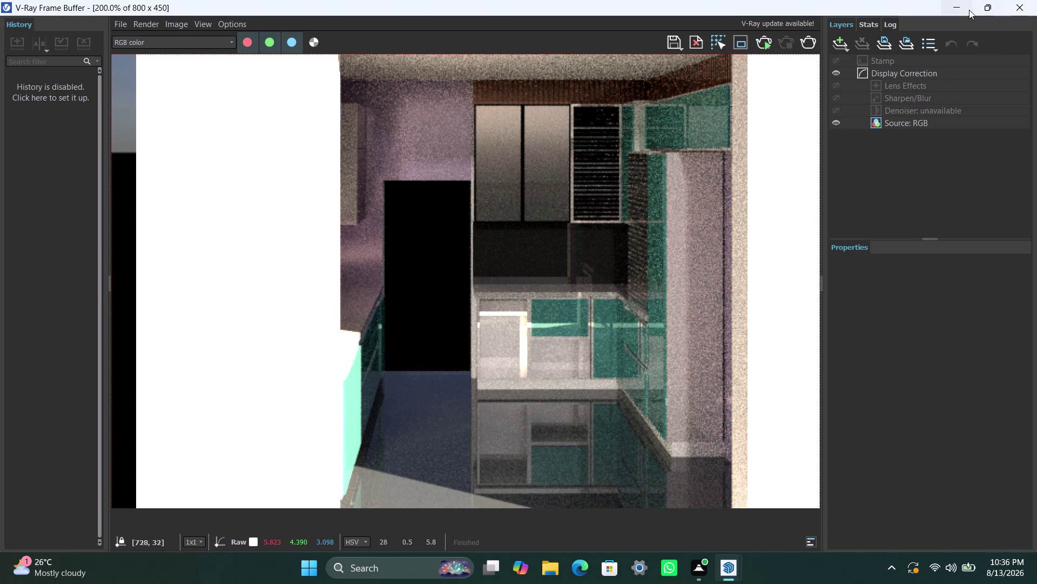
click(964, 9)
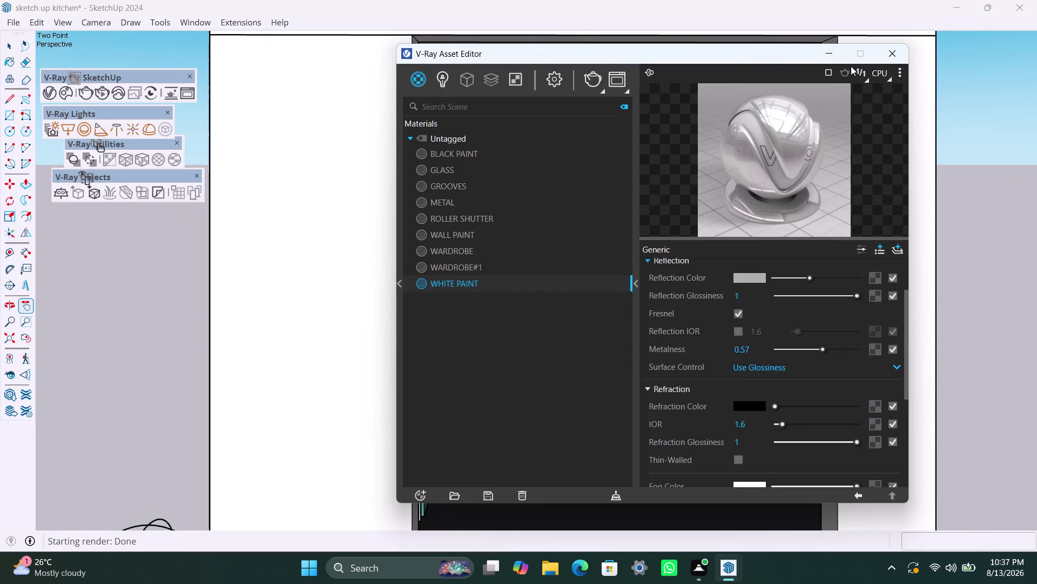
Close the V-Ray Asset Editor, zoom out to show the whole kitchen, and return to Select.
click(823, 55)
scroll(down, 3)
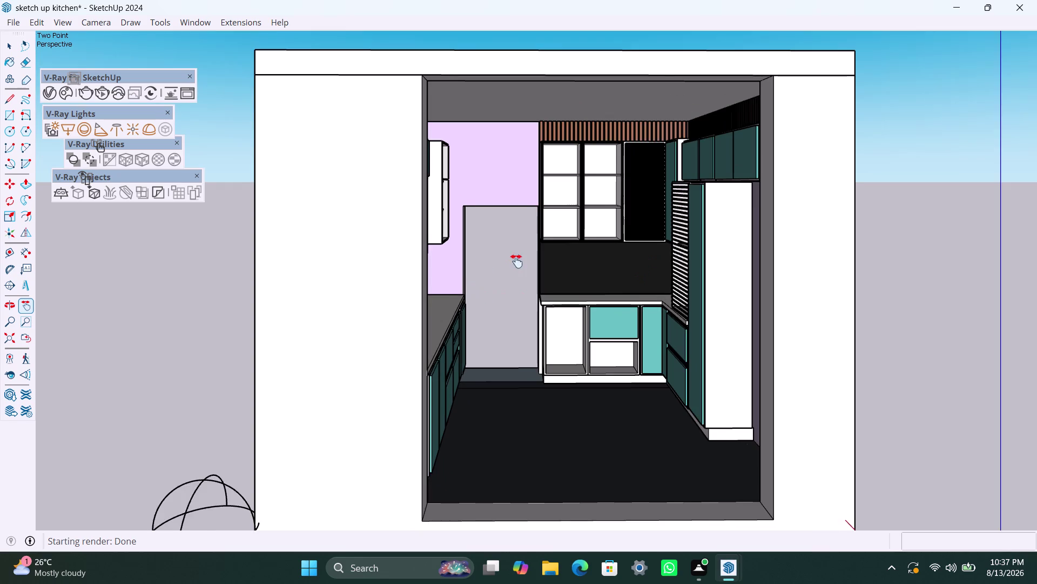
scroll(down, 3)
click(839, 277)
key(Escape)
key(Escape)
key(Escape)
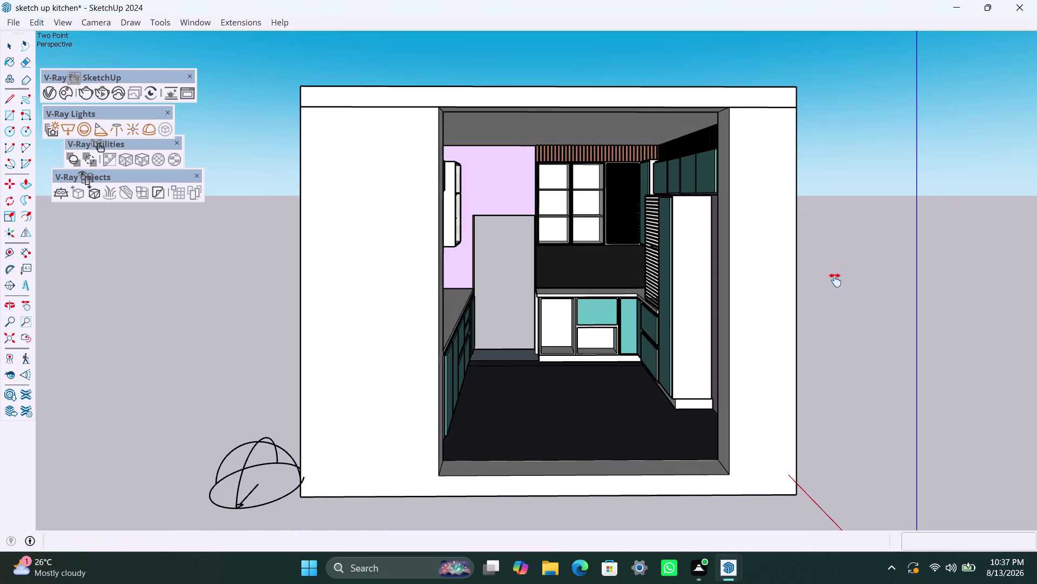
key(Escape)
key(space)
key(space)
key(space)
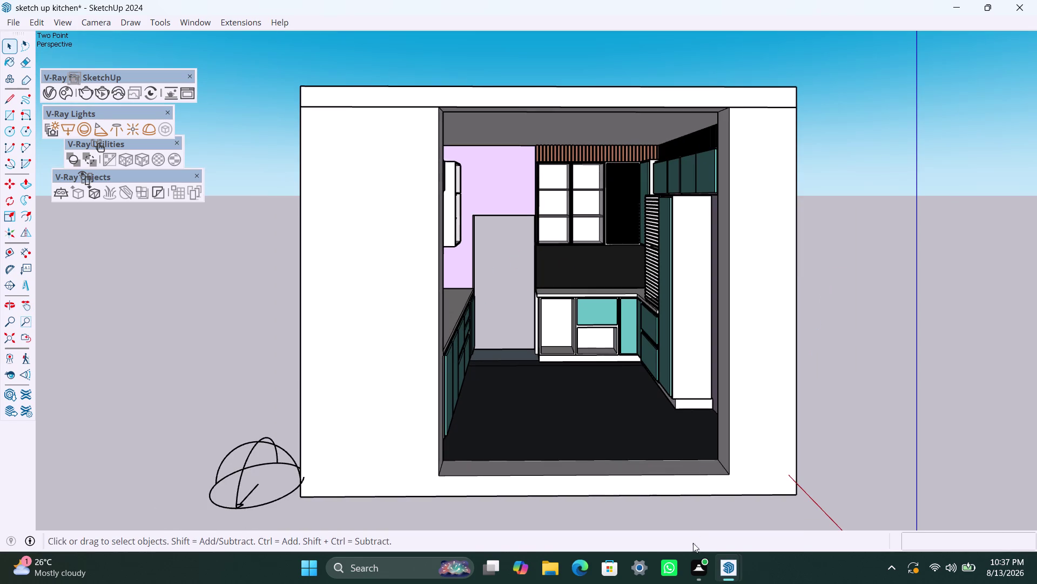